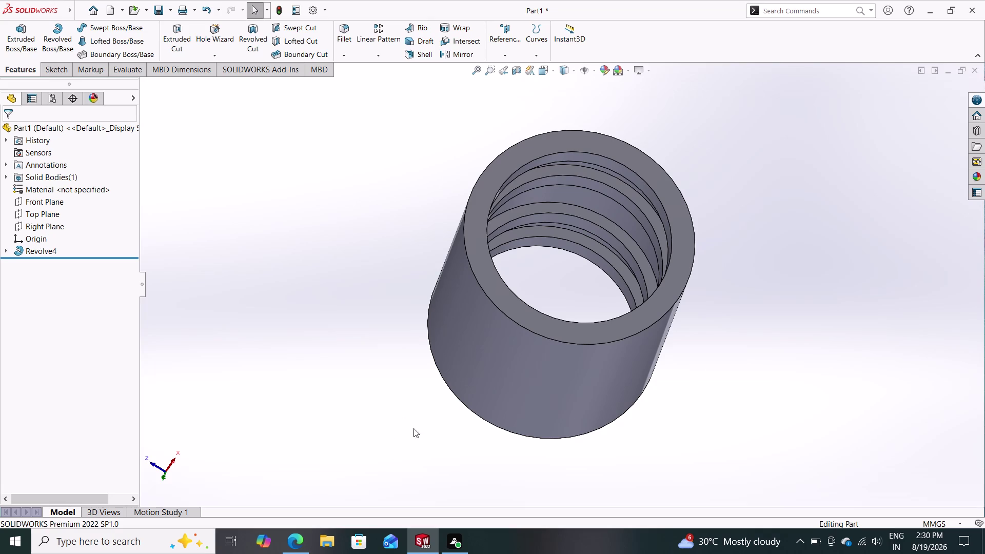
Start a sketch on the Right Plane, viewed face-on.
middle_drag(421, 441, 417, 398)
middle_drag(415, 373, 416, 314)
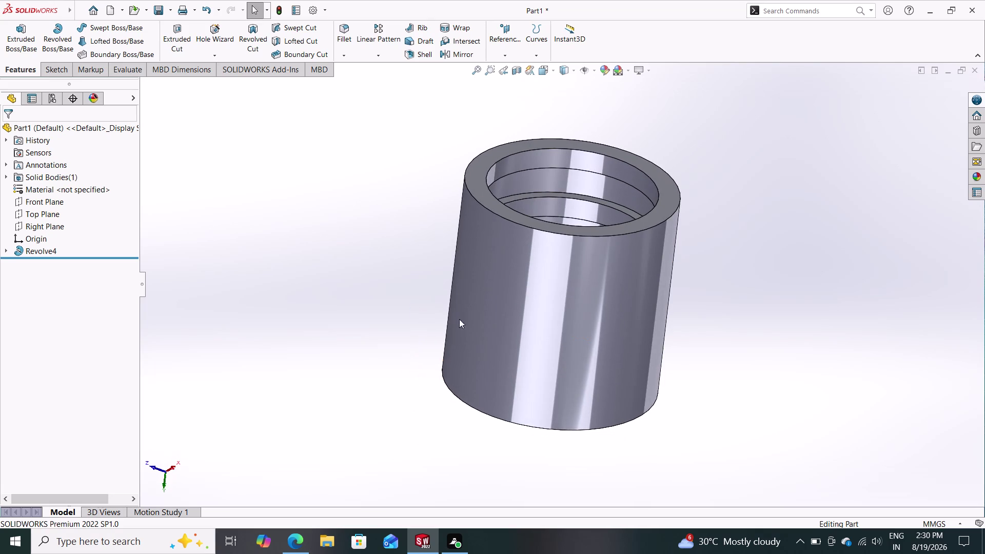
click(518, 344)
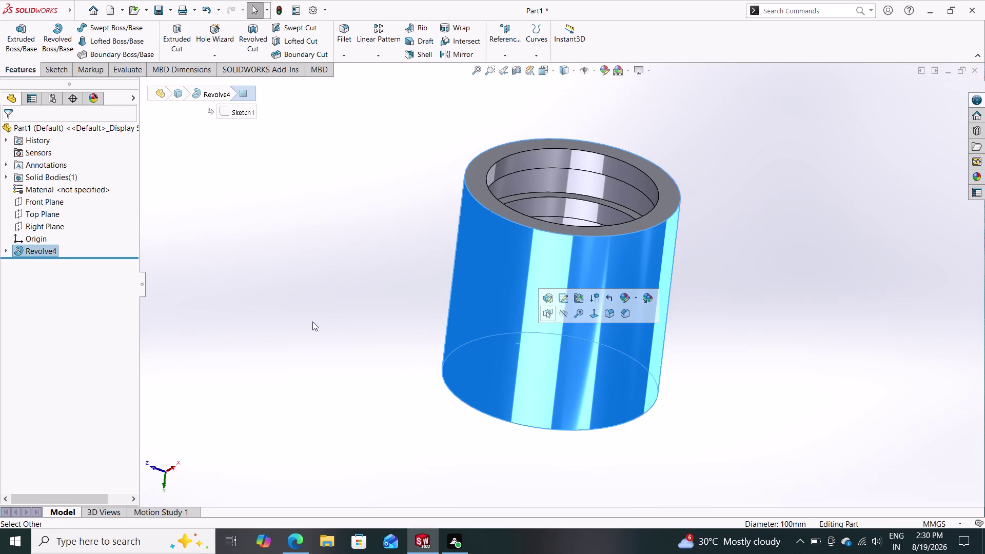
key(Escape)
key(Escape)
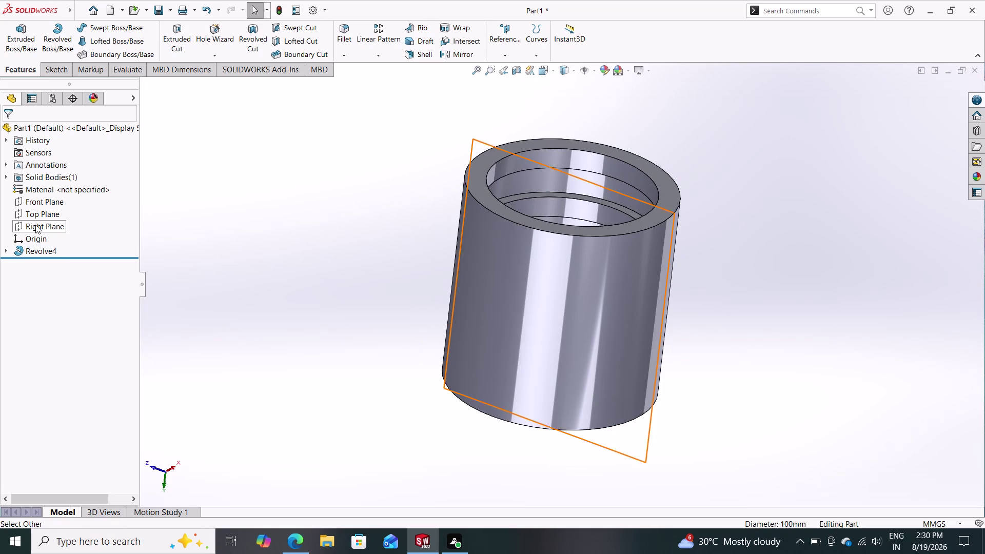
click(35, 225)
click(50, 209)
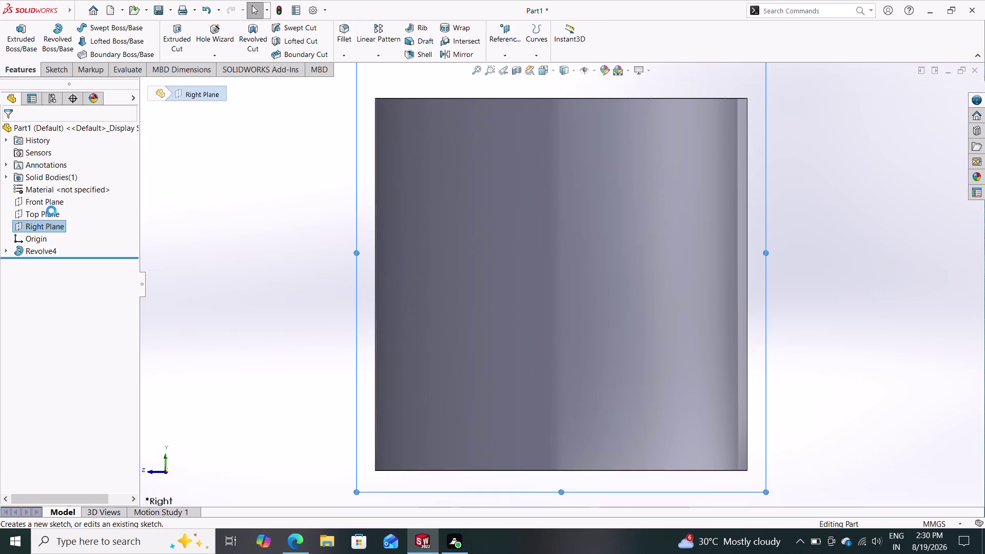
key(Escape)
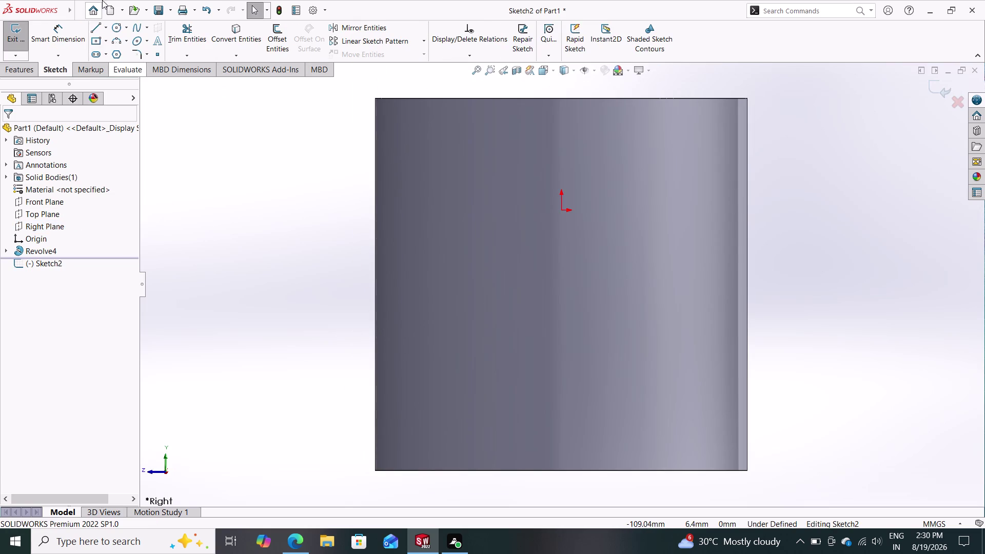
Convert the sleeve's left outer edge into a 100 mm sketch line.
click(232, 38)
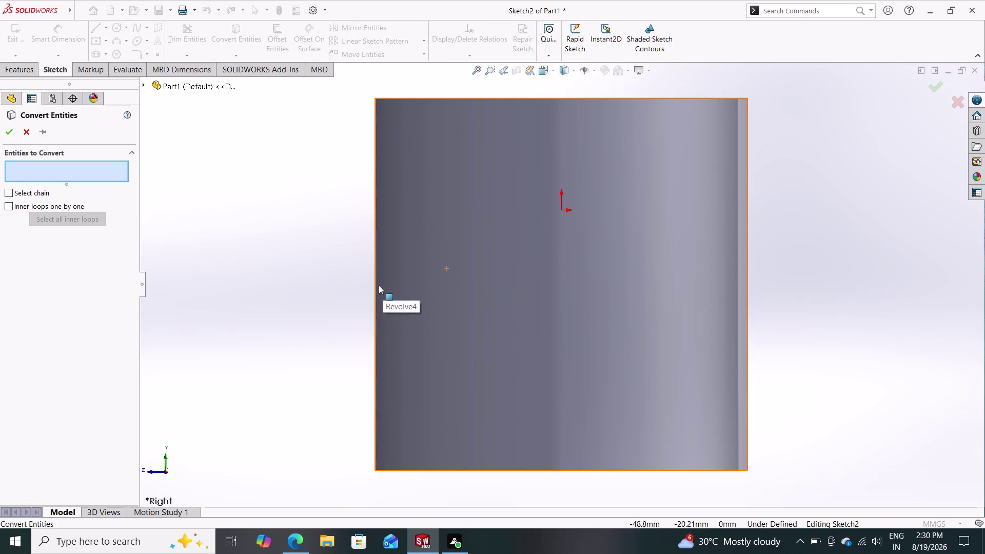
click(374, 285)
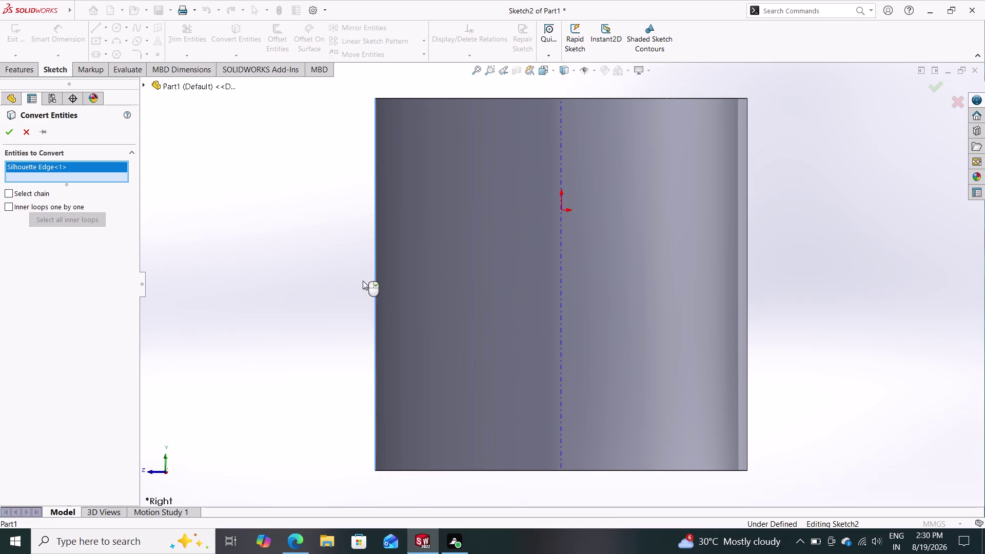
click(4, 134)
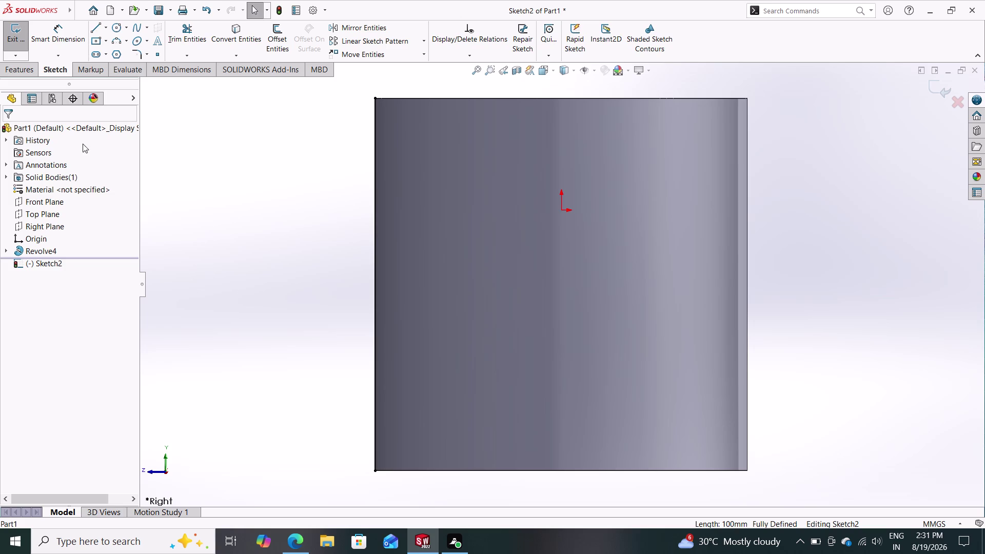
click(93, 28)
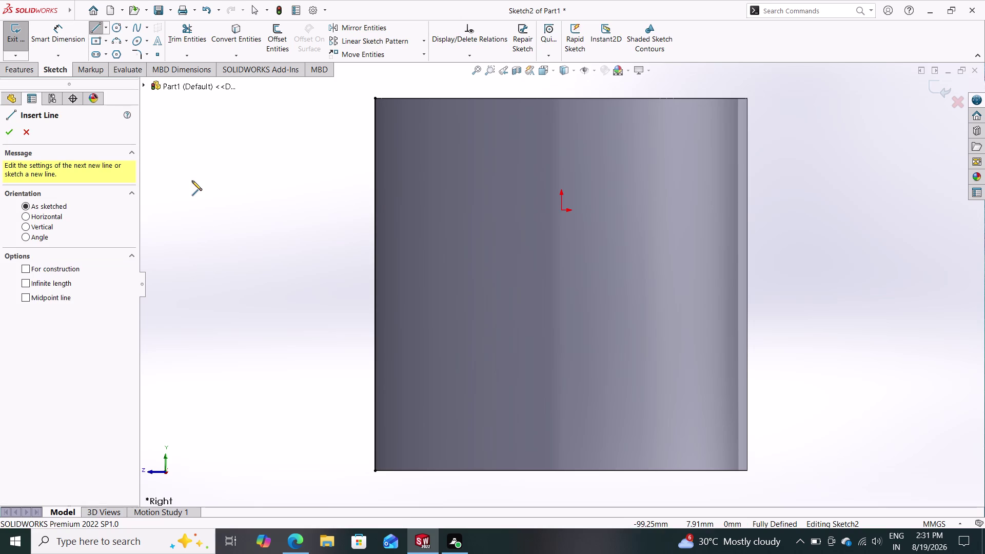
Draw three connected lines forming an open rectangle off the sleeve's bottom-left edge.
click(375, 471)
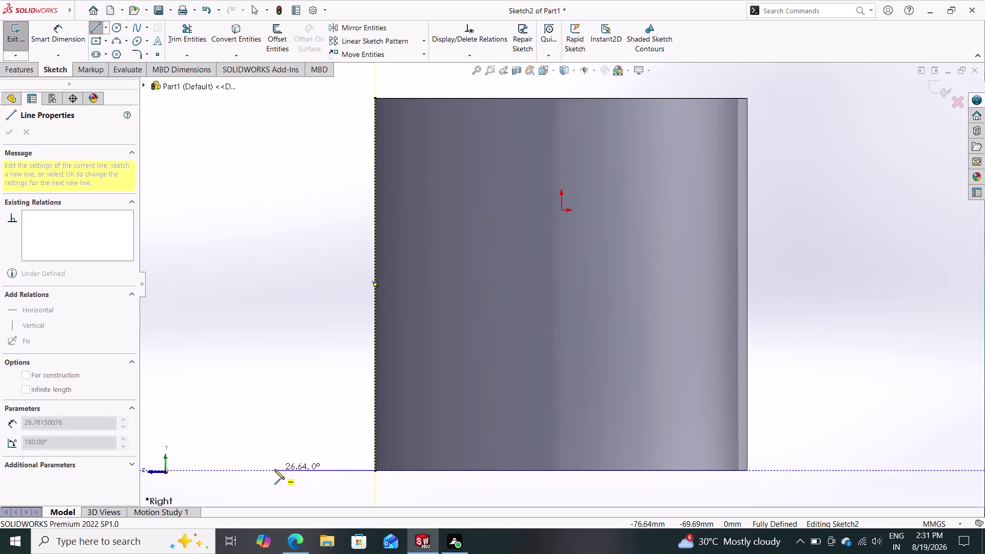
click(268, 470)
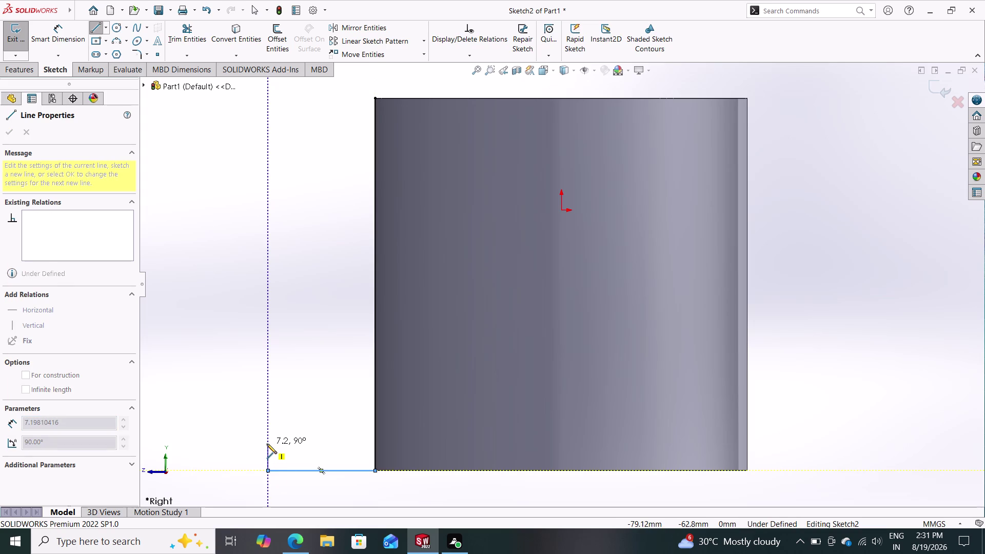
click(267, 444)
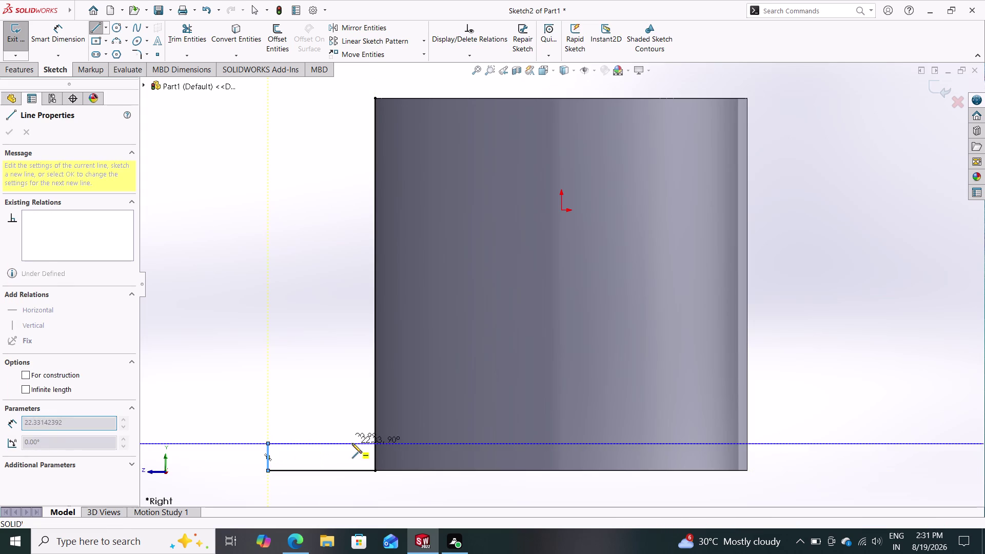
click(374, 443)
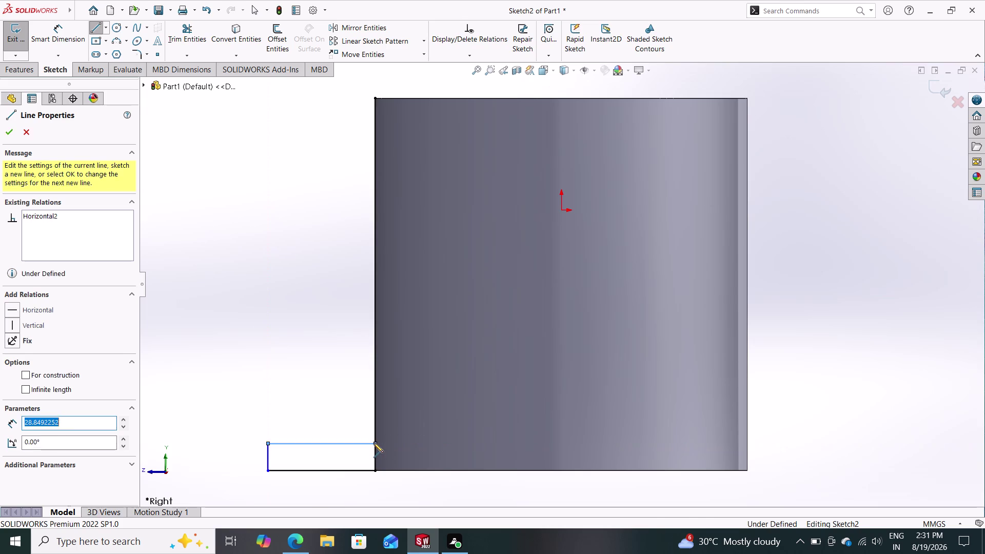
key(Escape)
key(Escape)
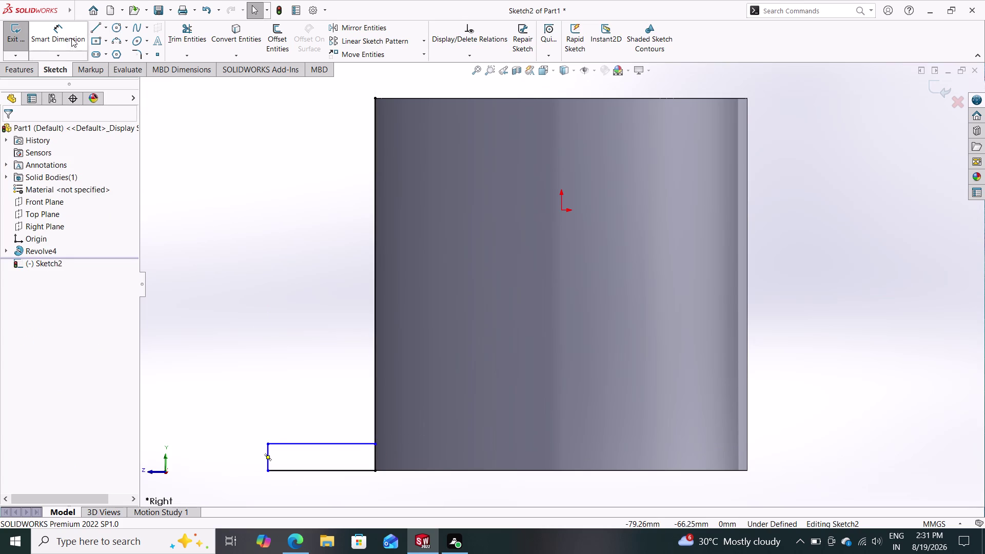
Dimension the rectangle's short vertical side to 10 mm.
drag(64, 33, 86, 51)
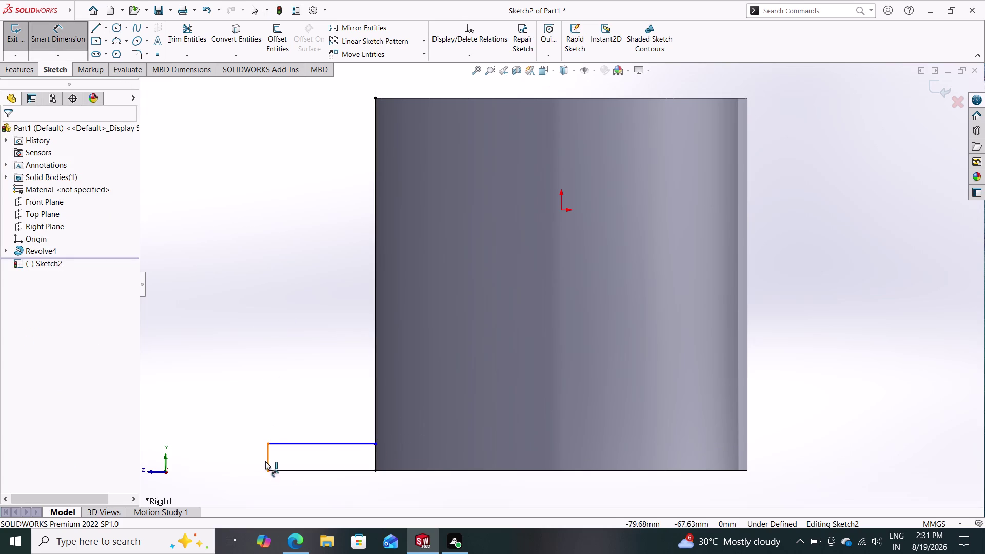
click(266, 459)
click(226, 446)
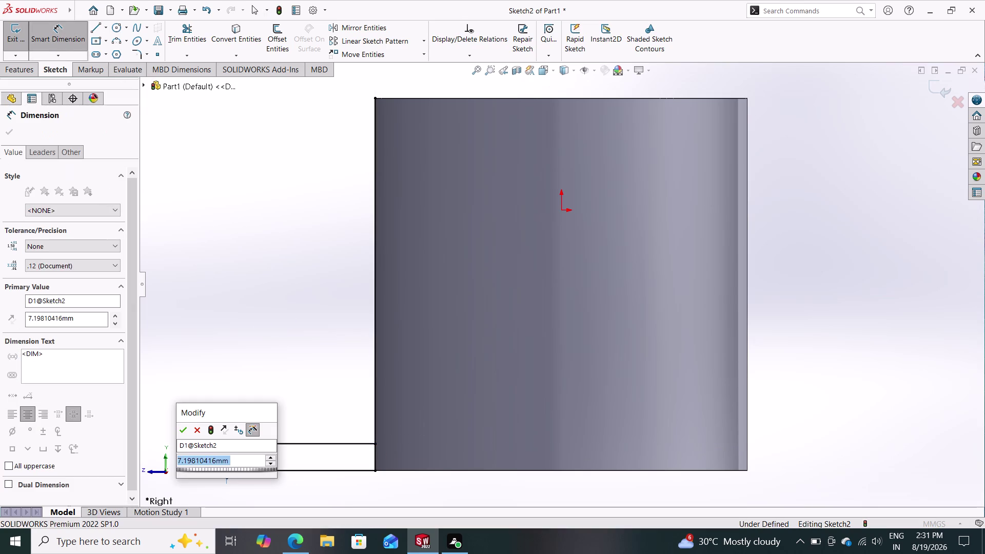
text(10)
key(Return)
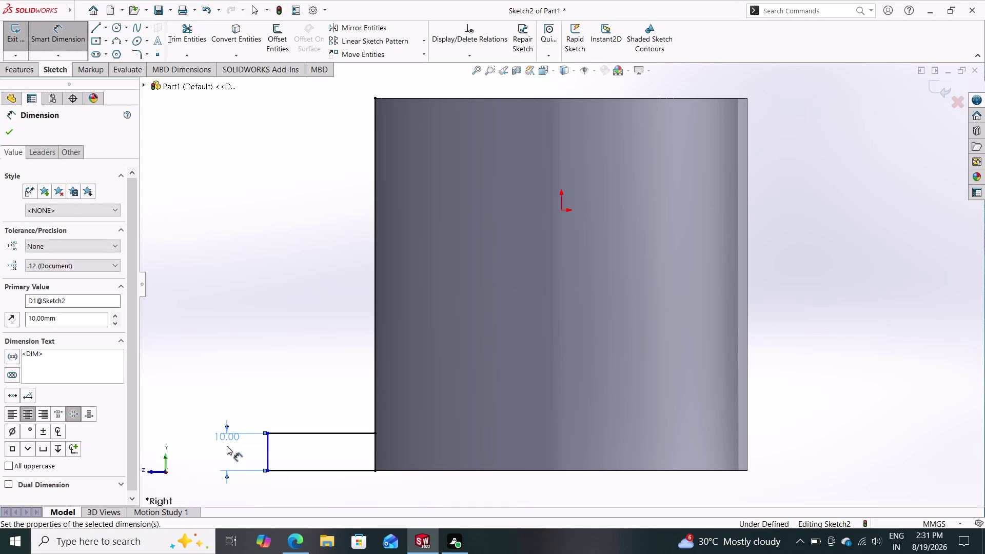
key(Escape)
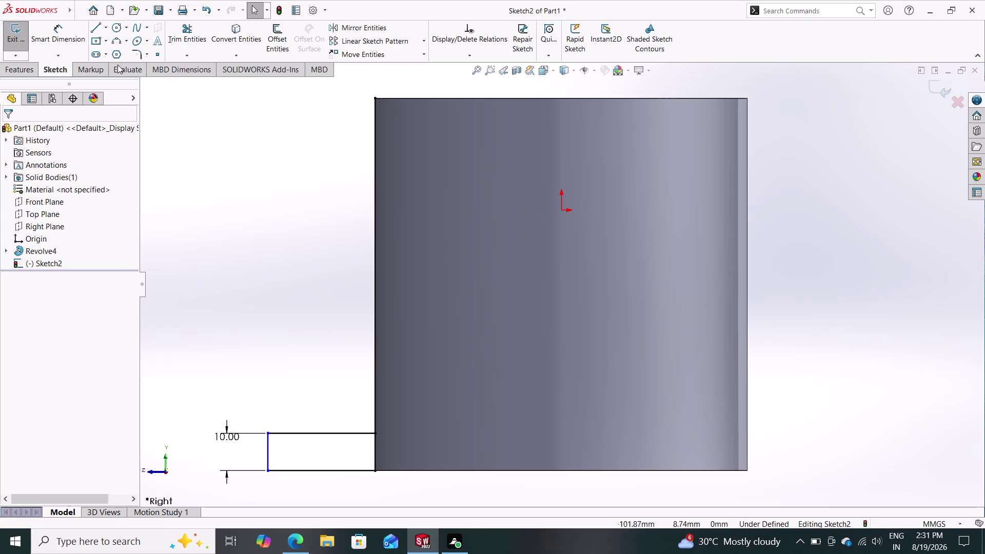
click(61, 58)
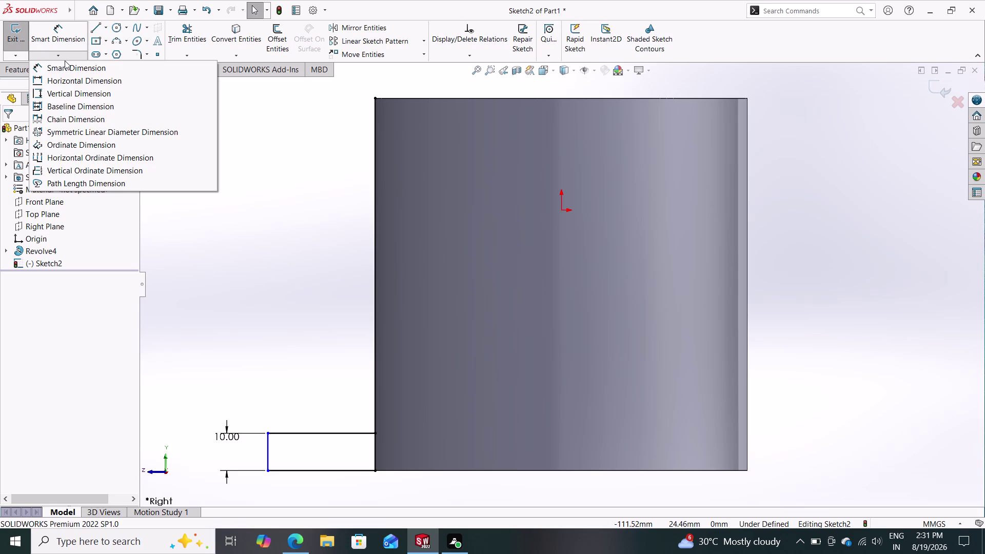
Draw a horizontal line extending right from the sleeve's bottom-right corner.
click(97, 25)
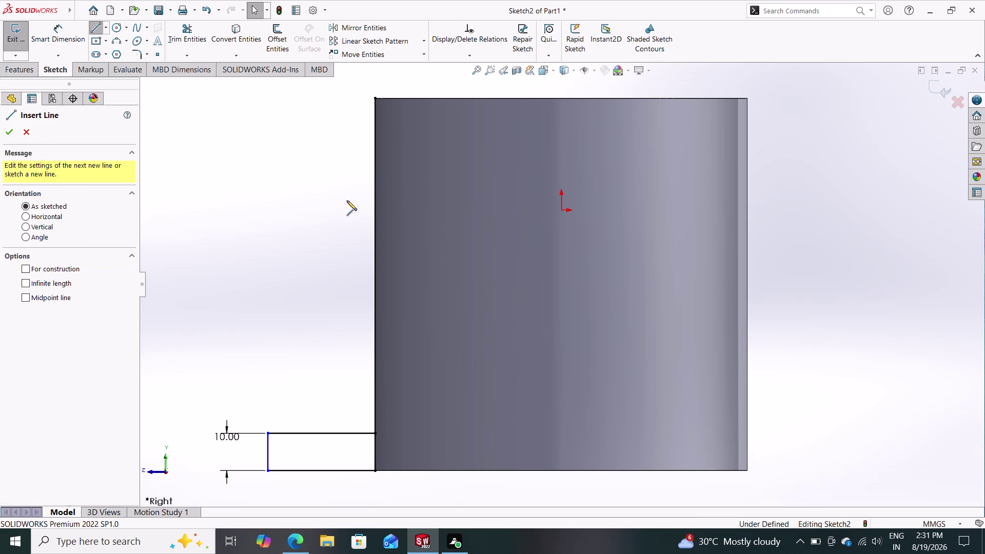
click(749, 470)
click(837, 470)
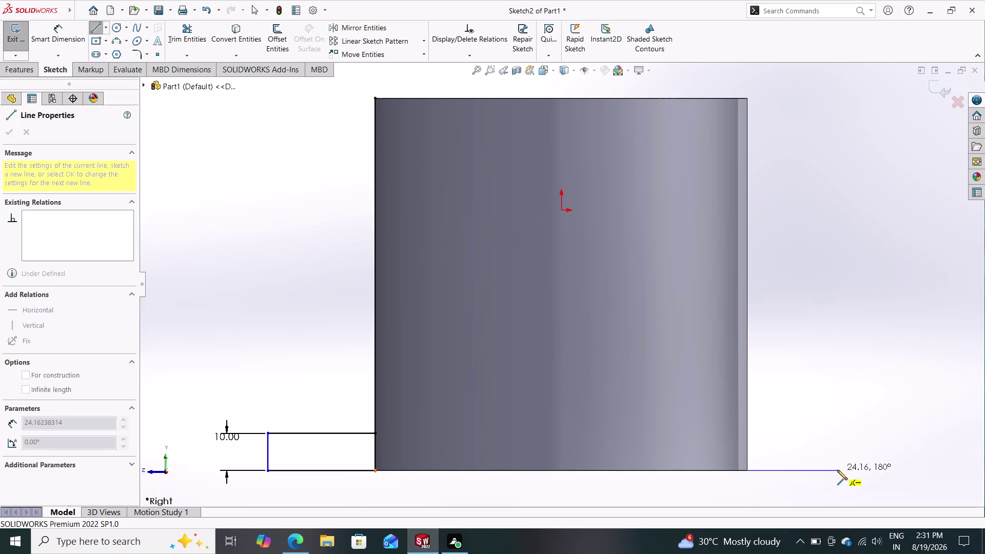
key(Escape)
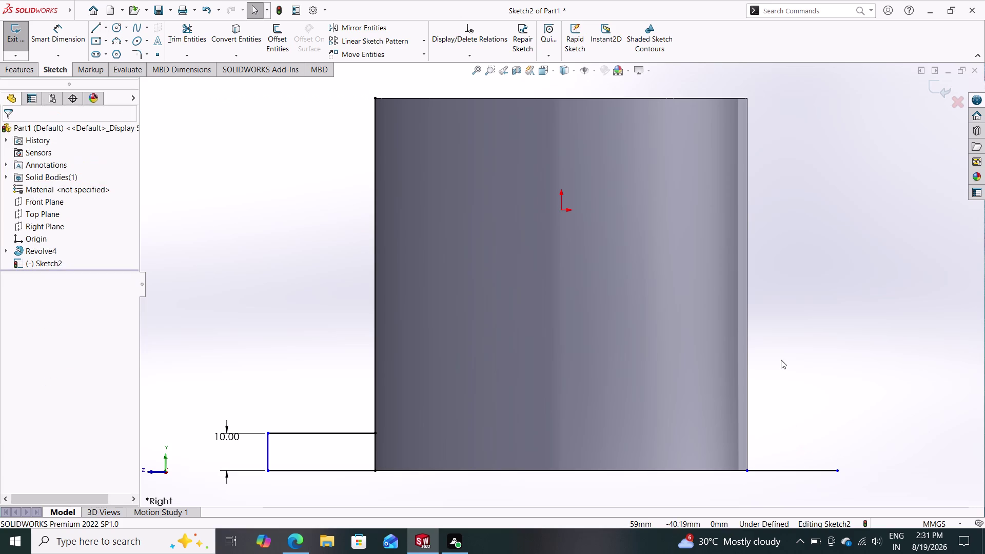
scroll(down, 3)
scroll(up, 3)
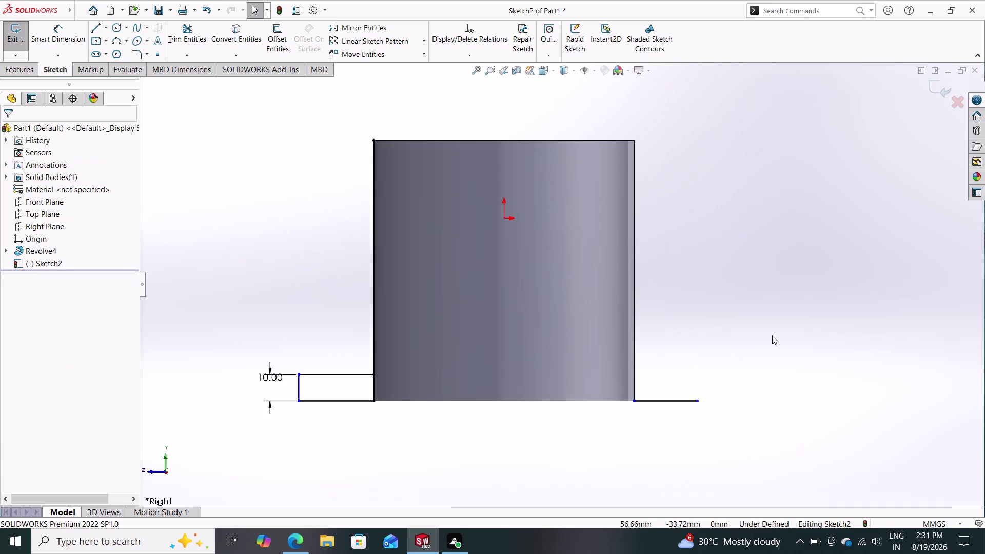
Dimension the overall width from the profile's left point to the line's end as 200 mm.
click(58, 31)
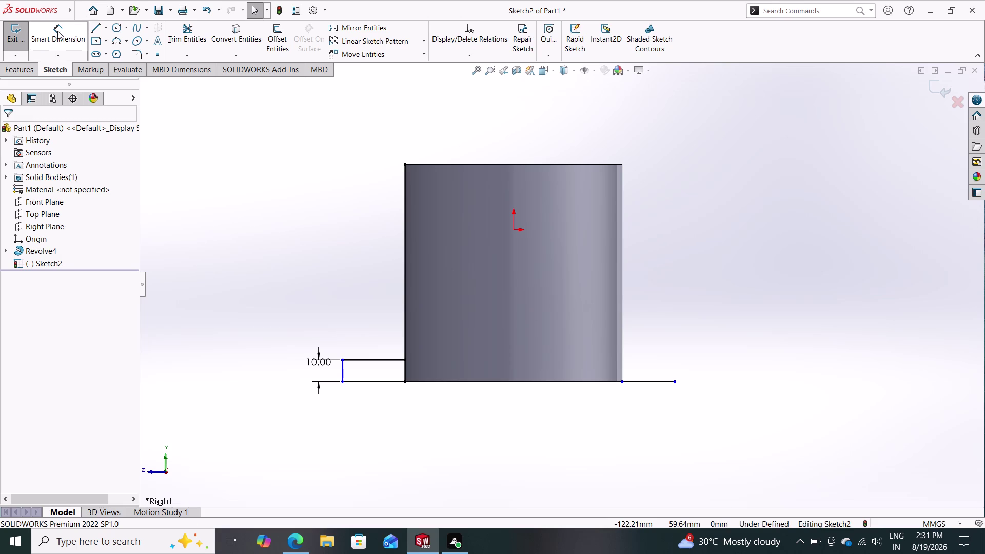
click(342, 380)
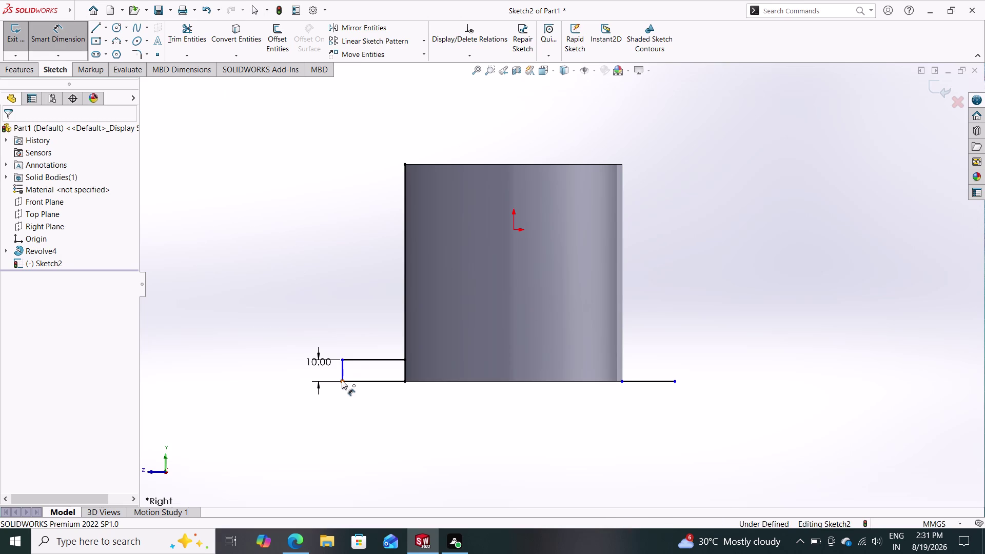
drag(675, 380, 665, 384)
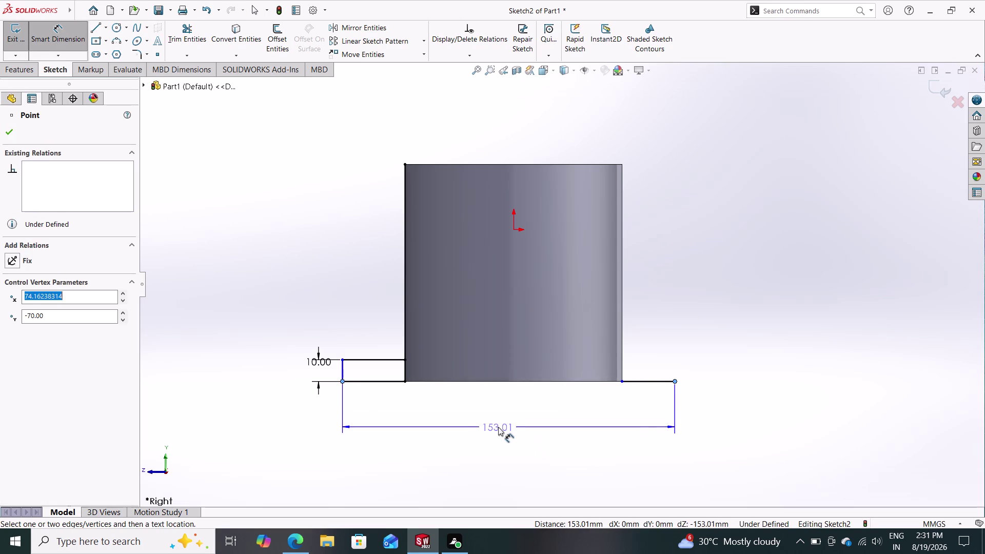
click(486, 428)
text(200)
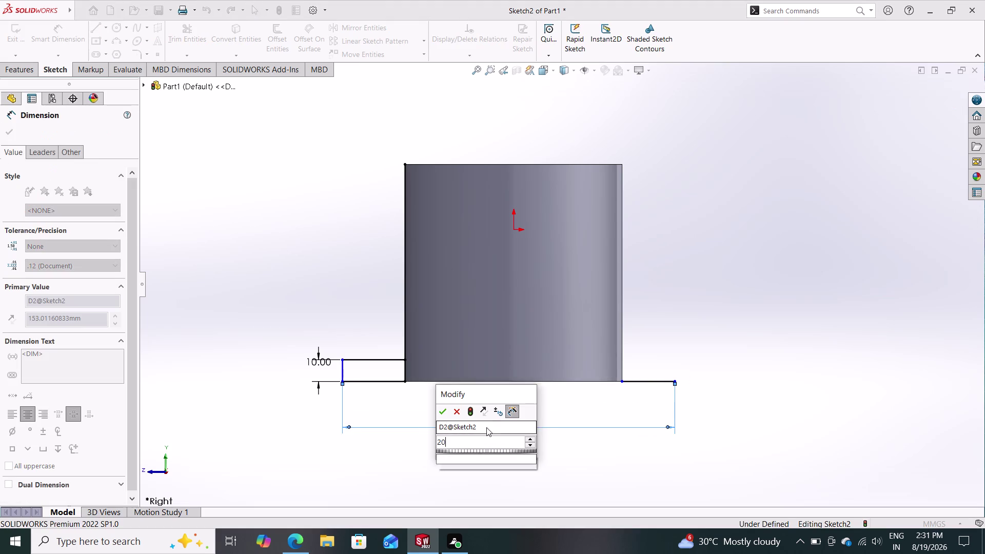
key(Return)
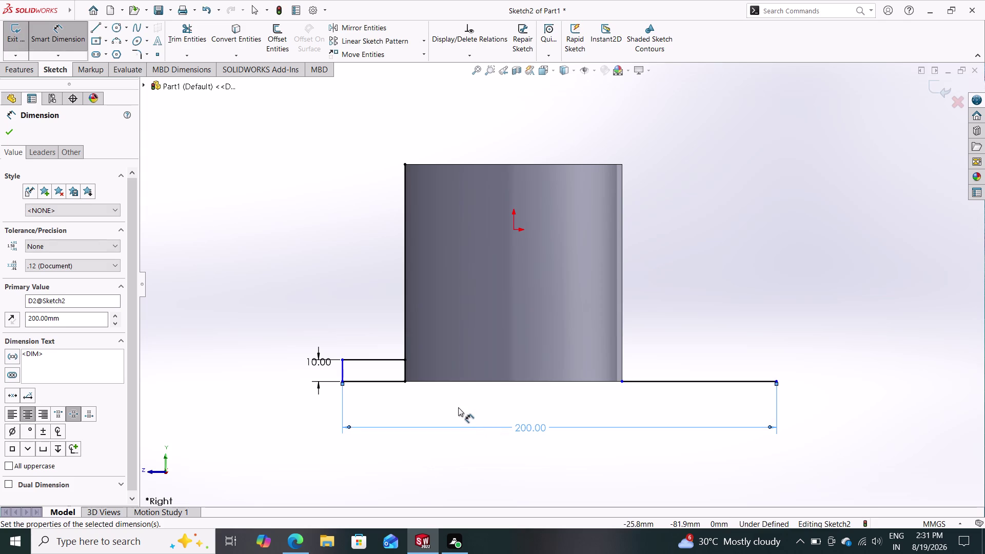
click(343, 381)
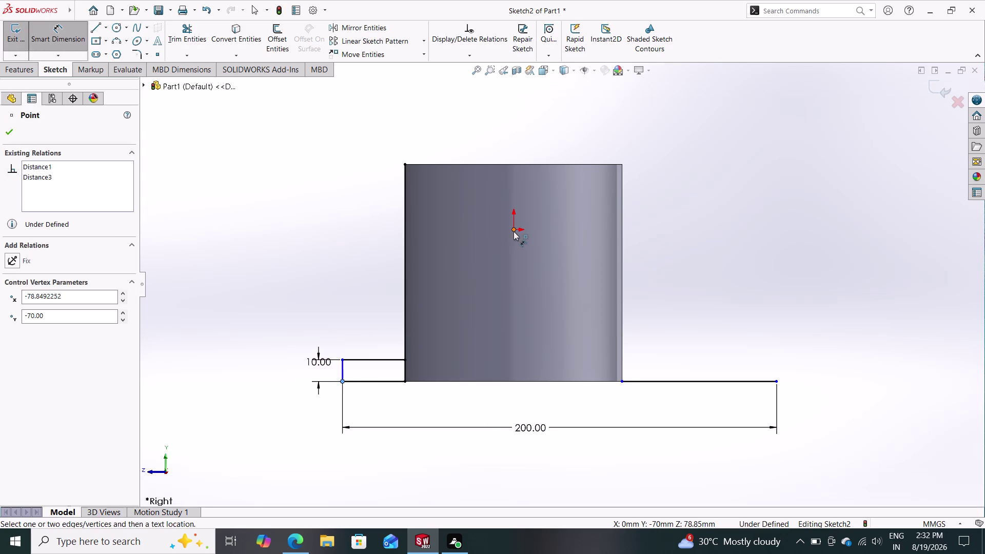
Dimension the bottom flange's outer end 100 mm from the sleeve axis.
click(515, 231)
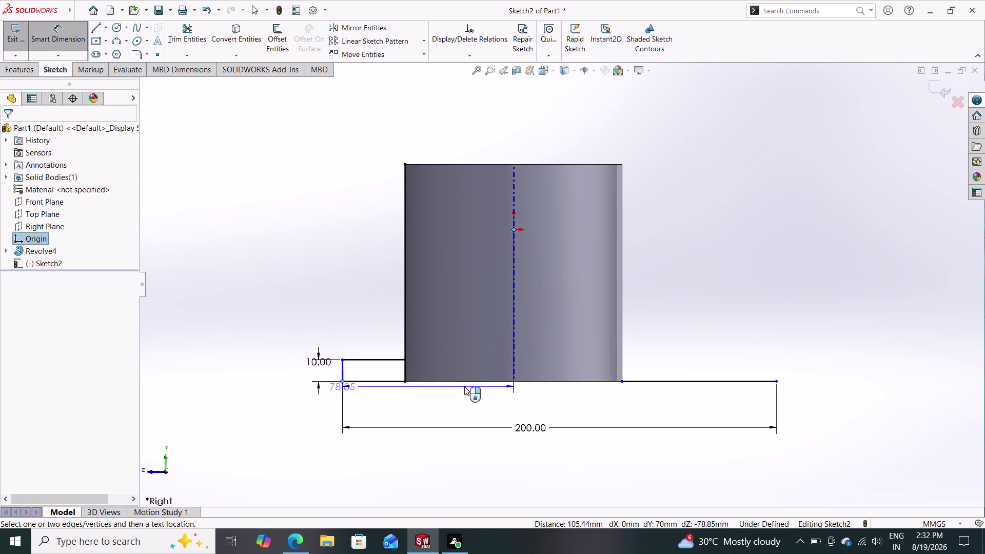
click(403, 411)
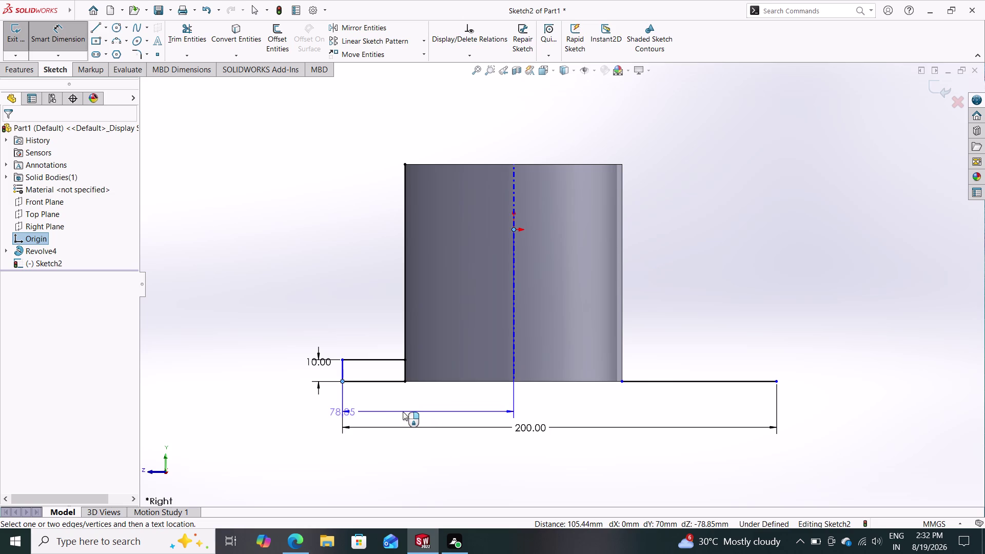
text(100)
key(Return)
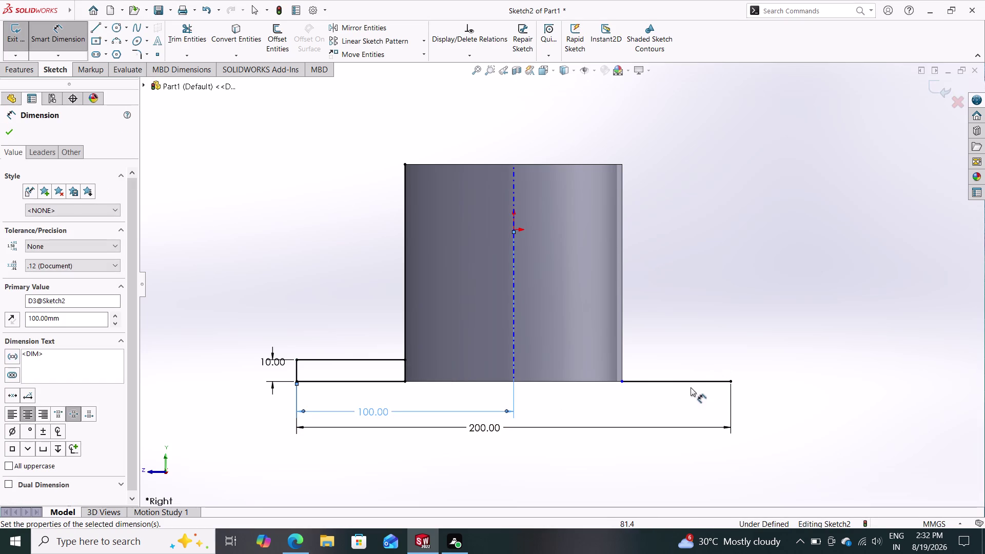
Delete the extra line right of the sleeve along with its dimension.
click(691, 384)
key(Delete)
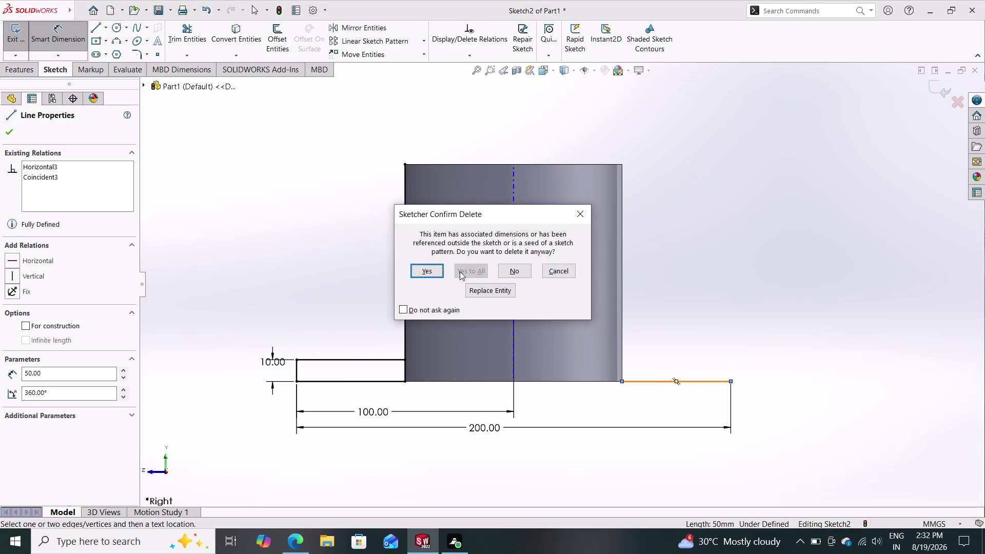
click(428, 270)
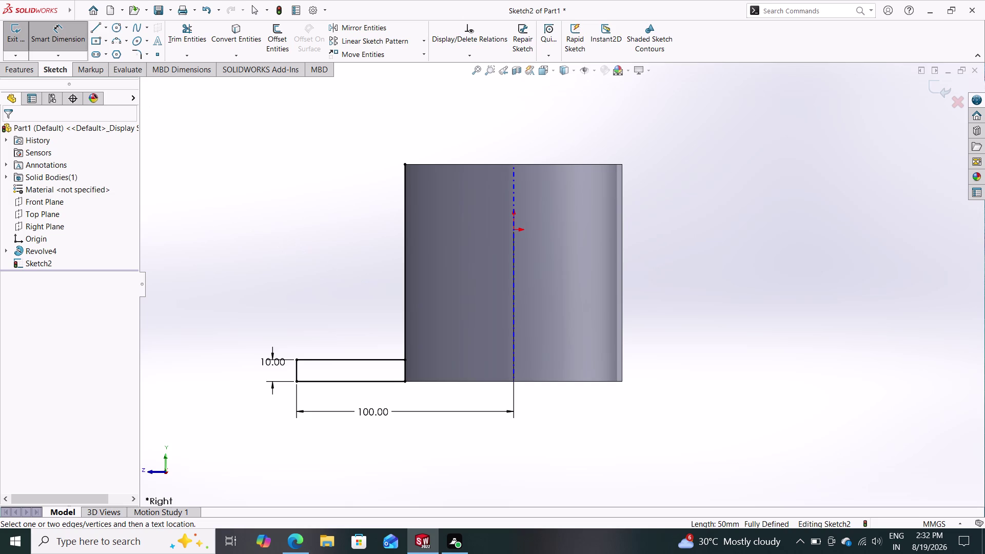
click(93, 28)
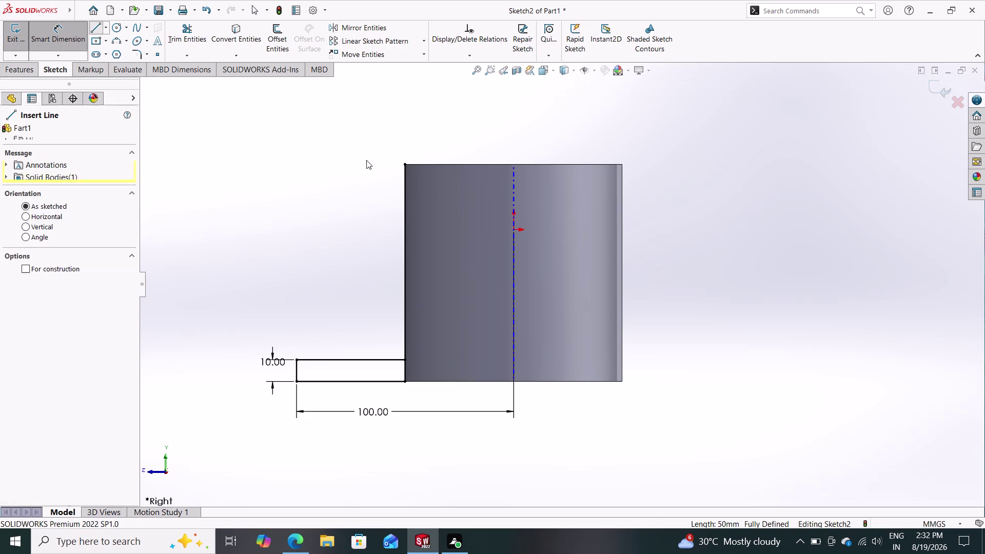
Sketch the top flange's three-line outline off the sleeve's upper edge.
drag(406, 164, 398, 163)
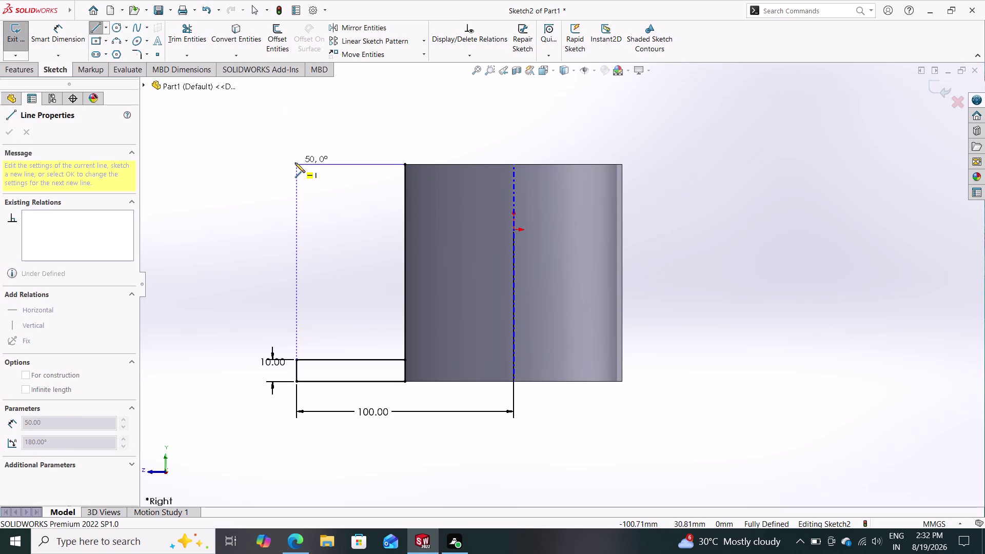
click(295, 162)
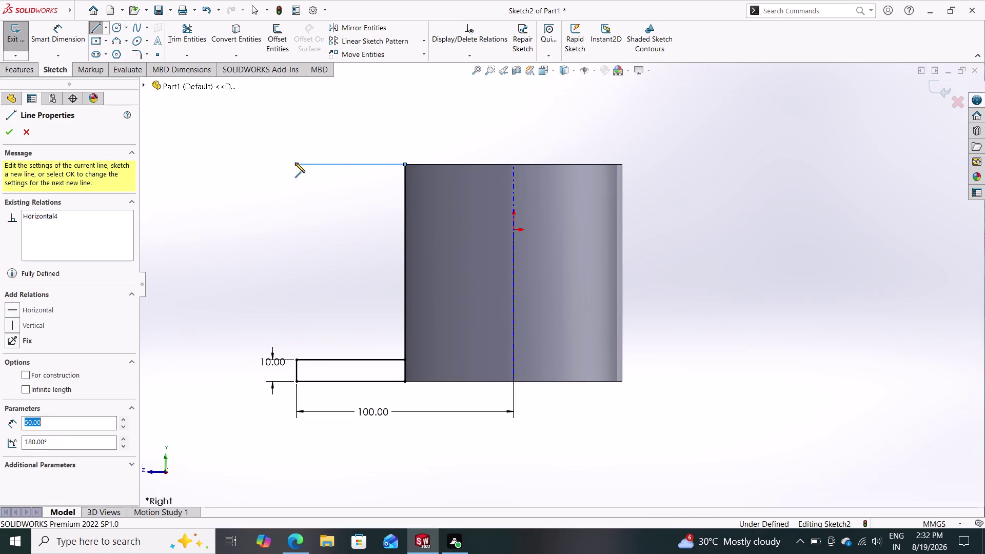
click(295, 187)
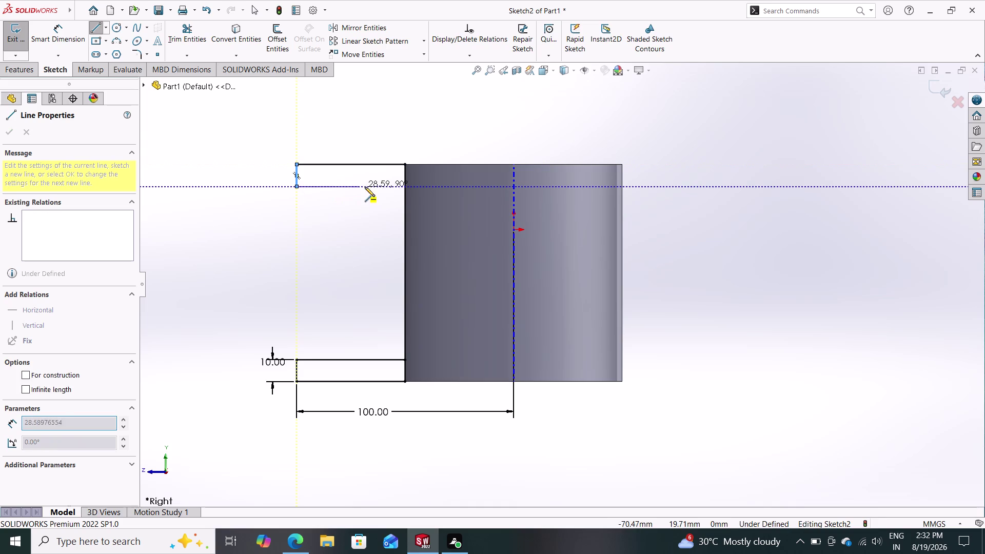
click(406, 187)
key(Escape)
key(Escape)
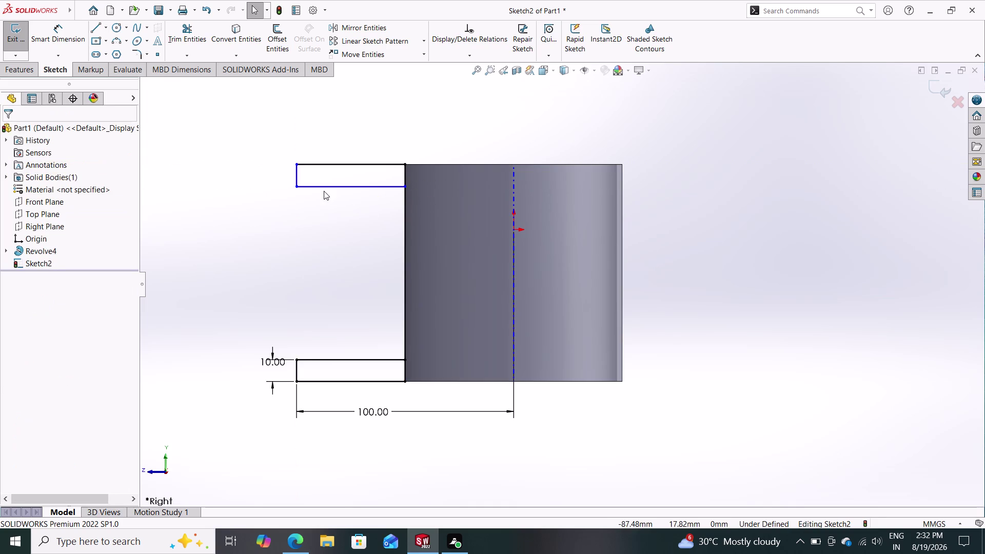
Dimension the top flange's outer side to 10 mm thick.
click(66, 27)
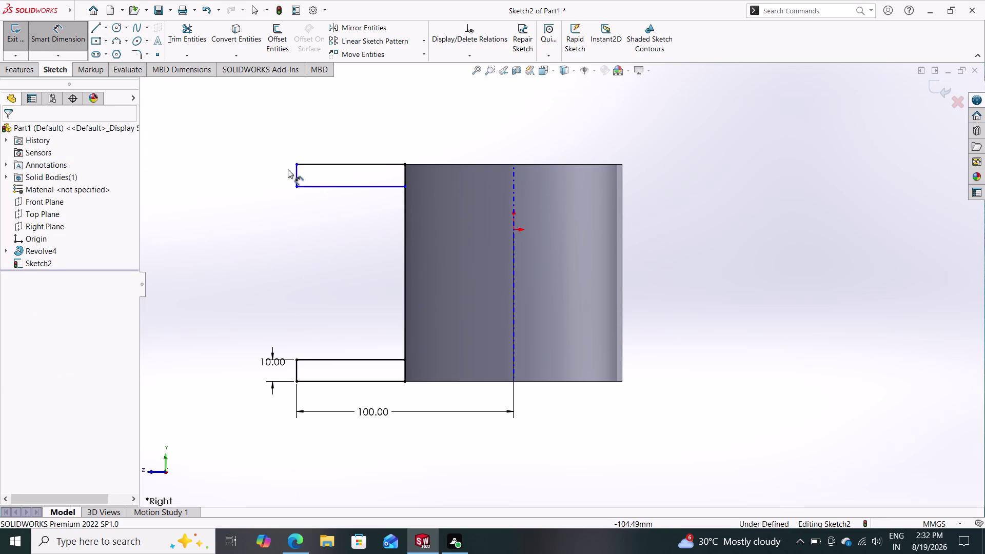
click(296, 172)
click(253, 168)
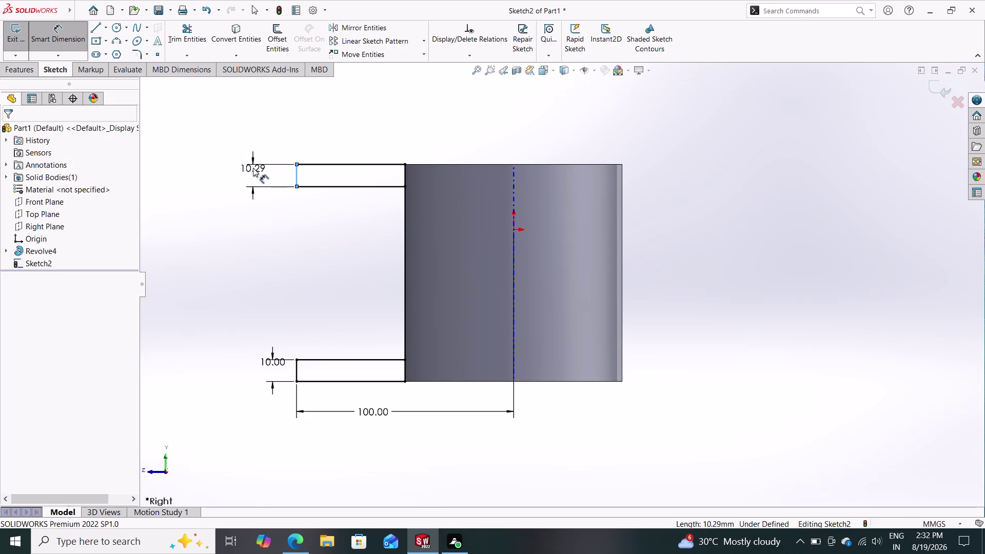
text(10)
key(Return)
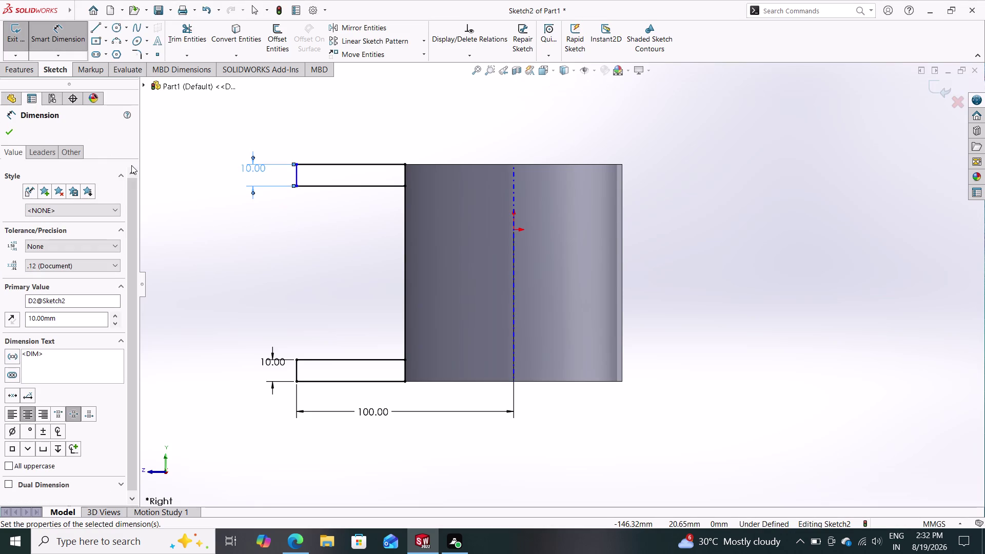
key(Escape)
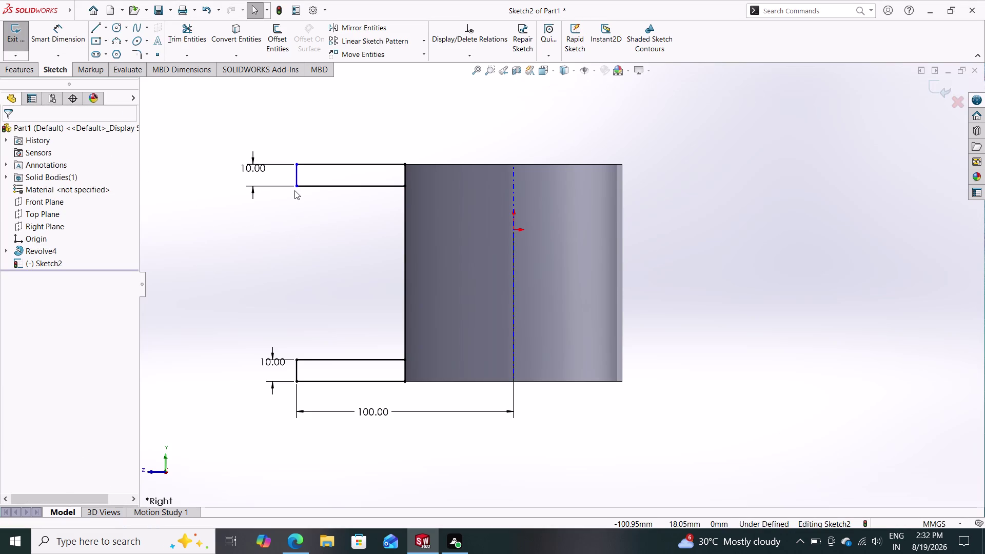
Add a Vertical relation between the upper and lower flange outer corners.
click(297, 165)
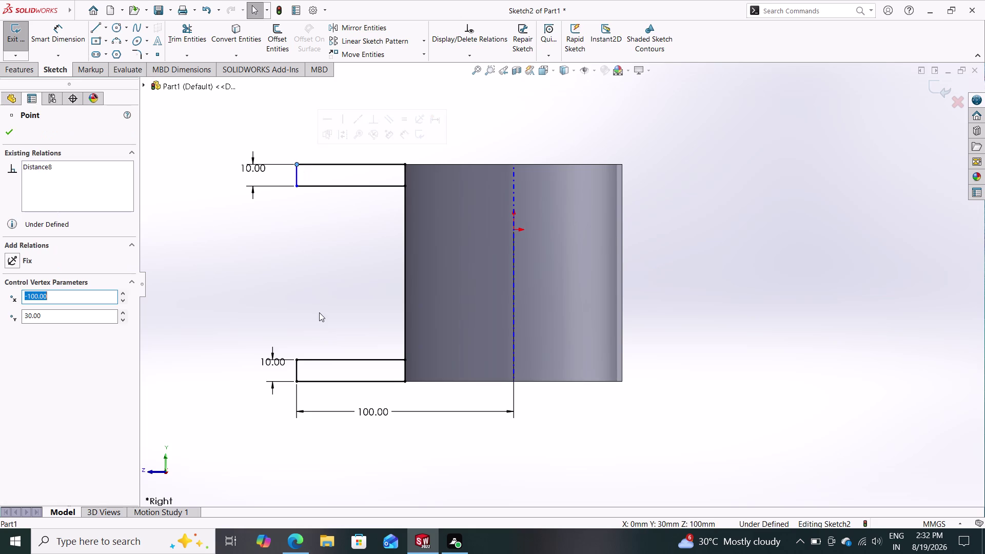
click(298, 381)
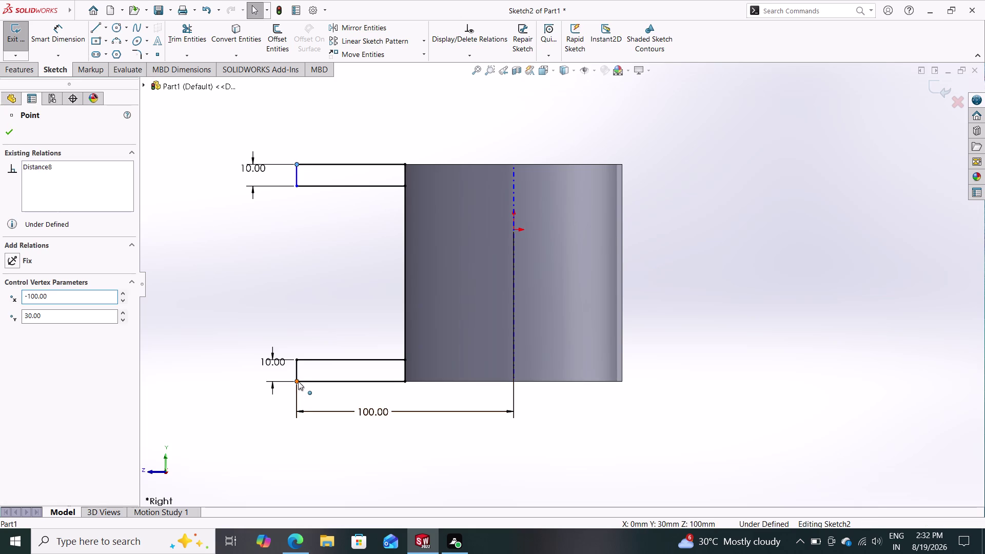
click(47, 330)
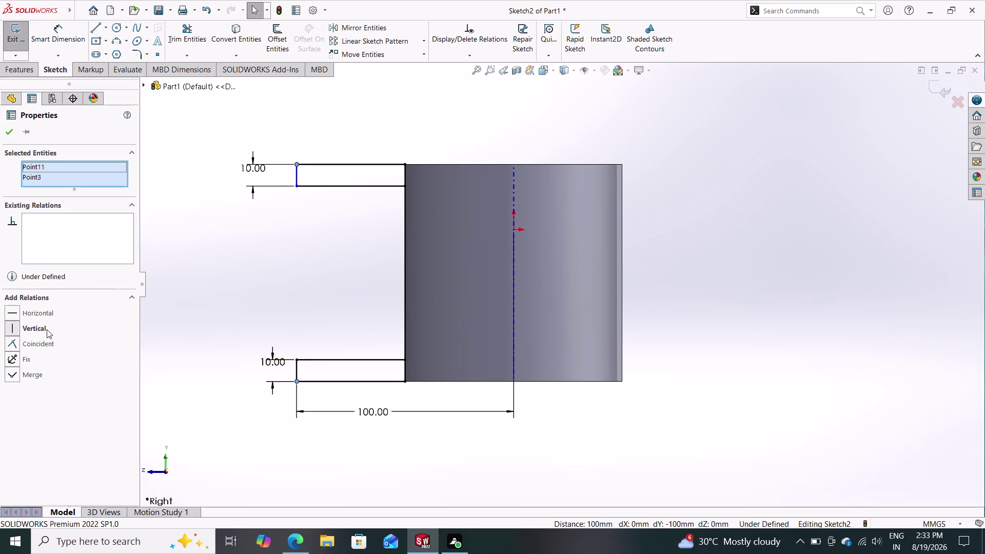
click(9, 130)
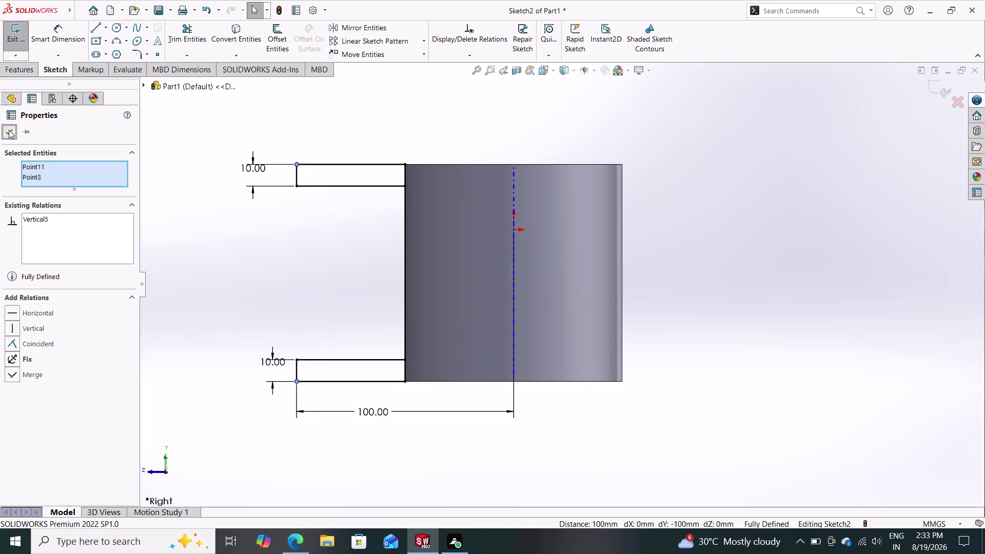
key(Escape)
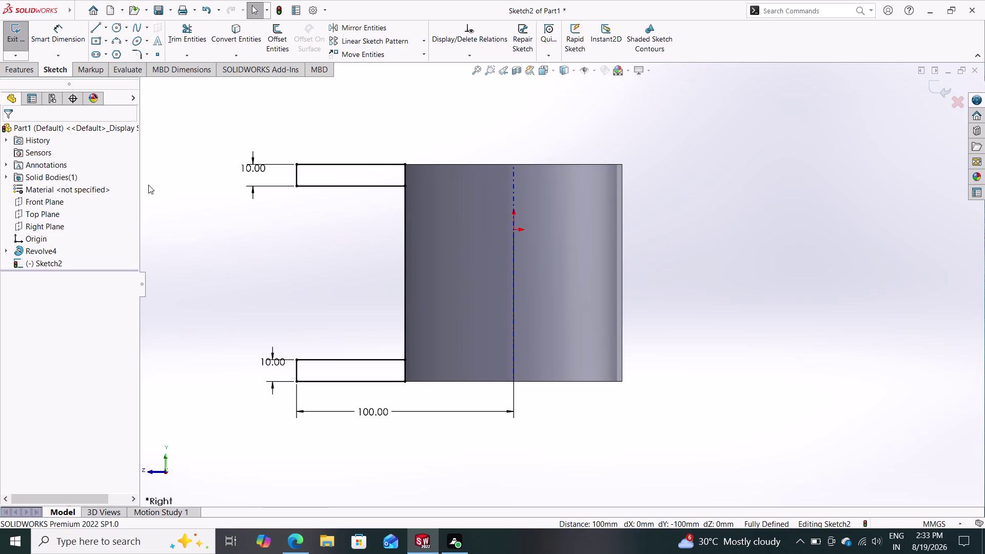
click(22, 71)
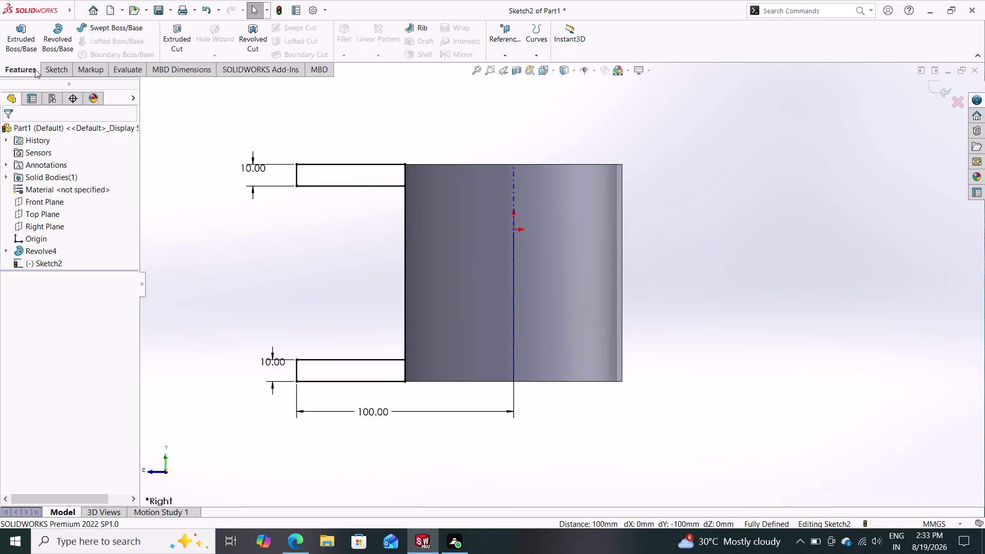
click(19, 31)
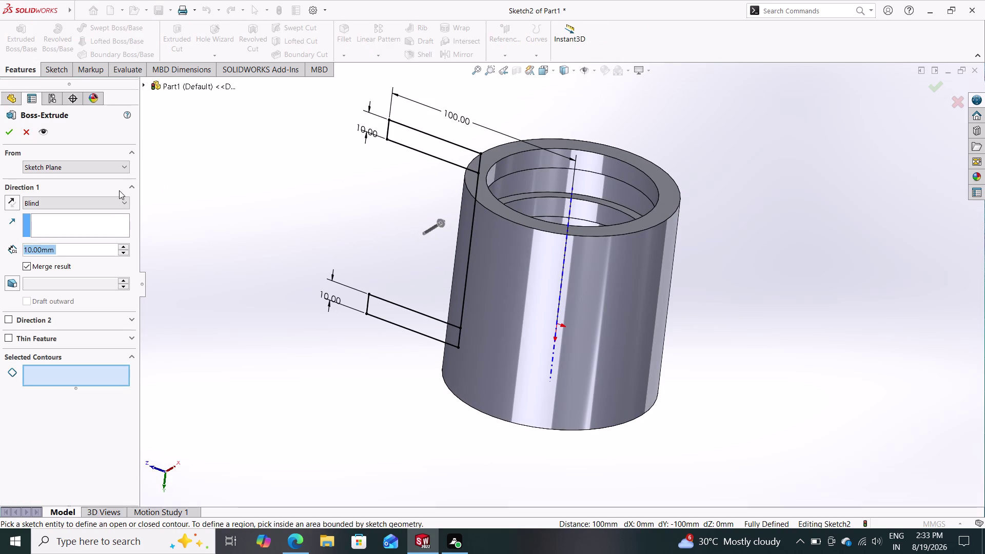
Extrude both flange regions 40 mm with the Mid Plane end condition.
click(107, 200)
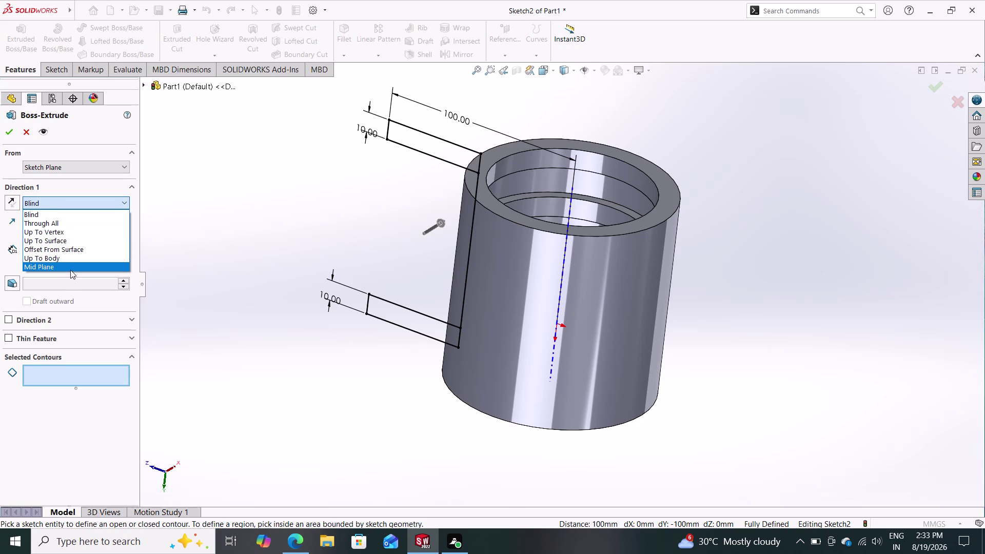
click(70, 270)
click(405, 318)
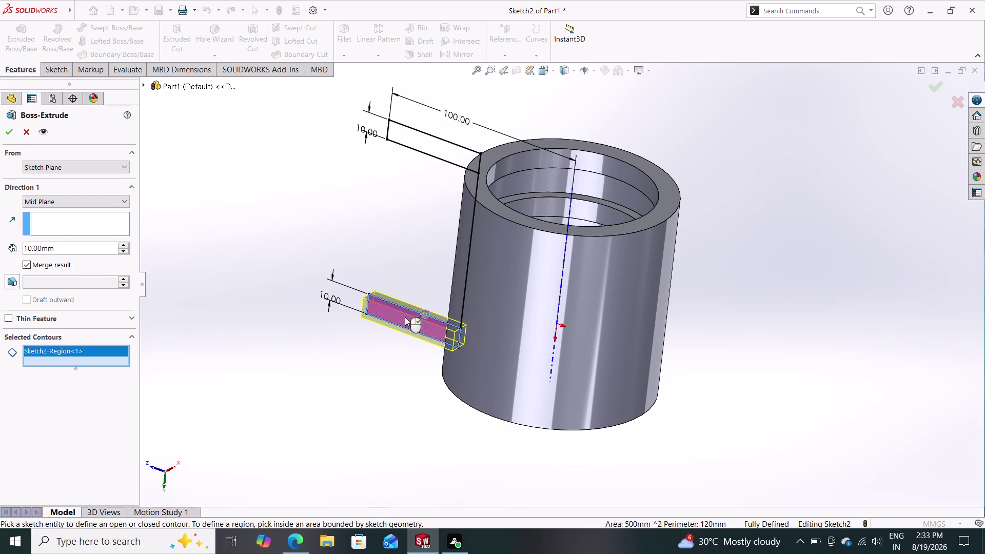
click(446, 146)
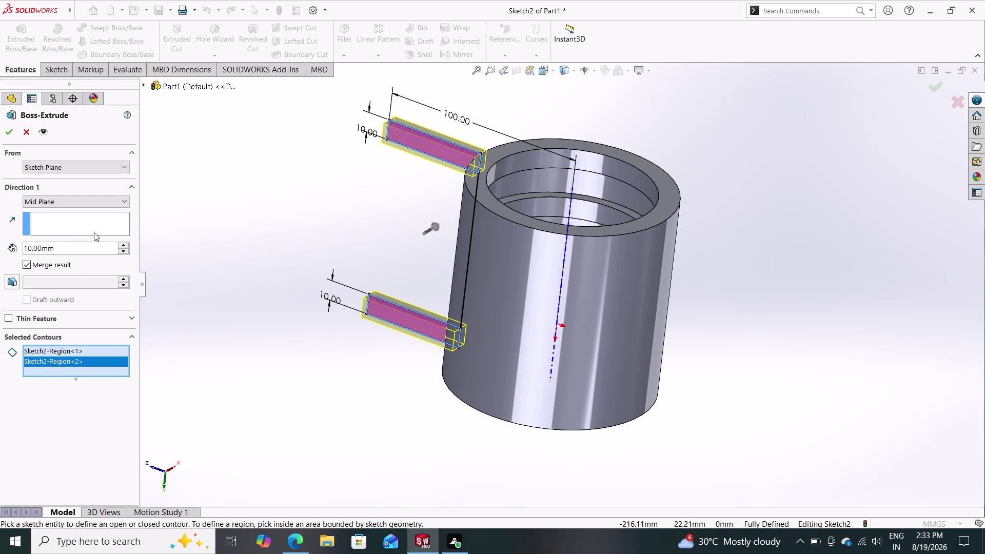
drag(60, 248, 0, 251)
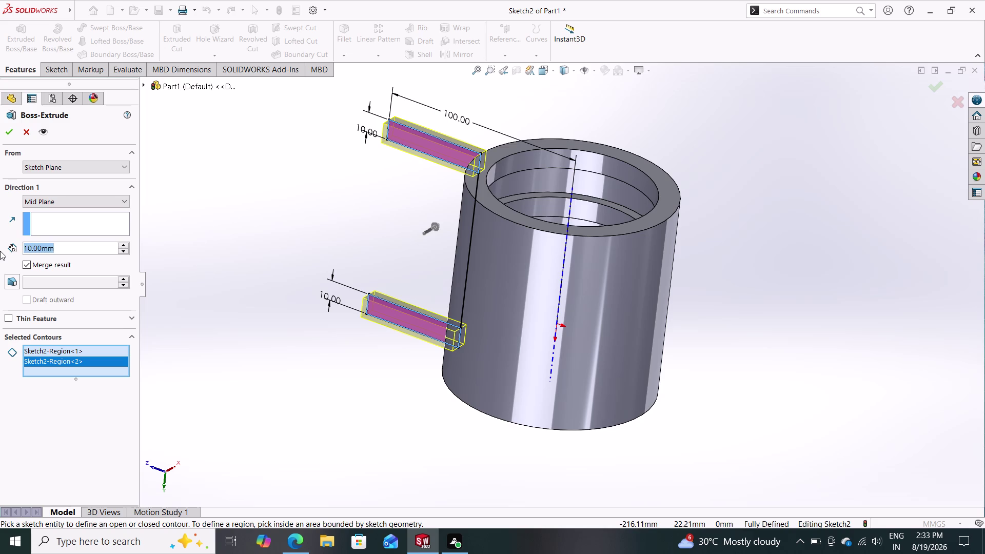
text(40)
key(Return)
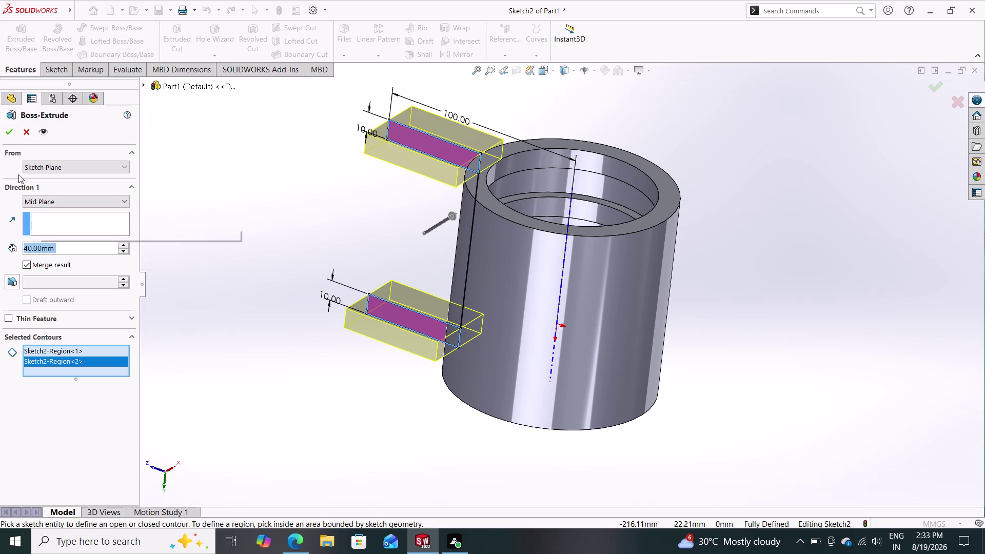
click(11, 131)
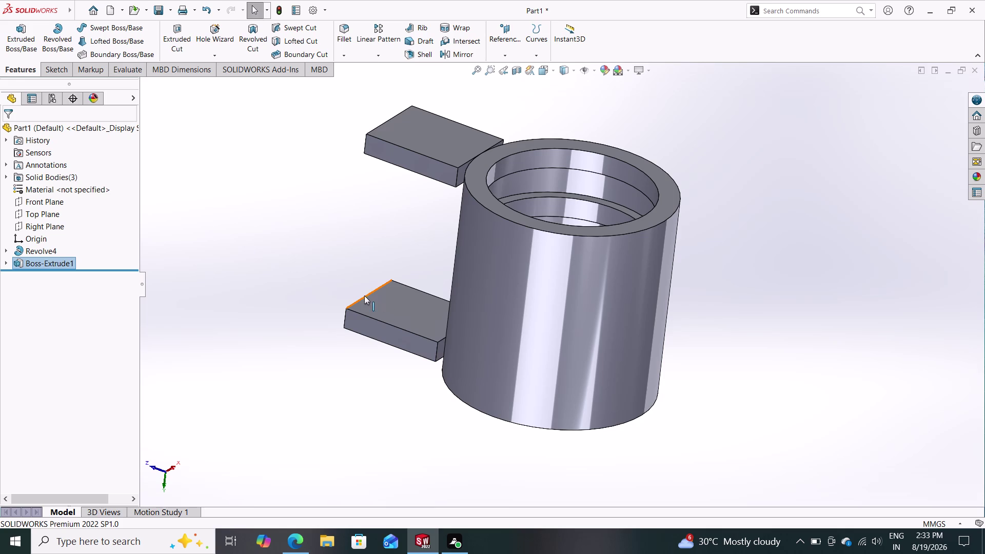
middle_drag(352, 317, 391, 254)
middle_drag(375, 262, 375, 300)
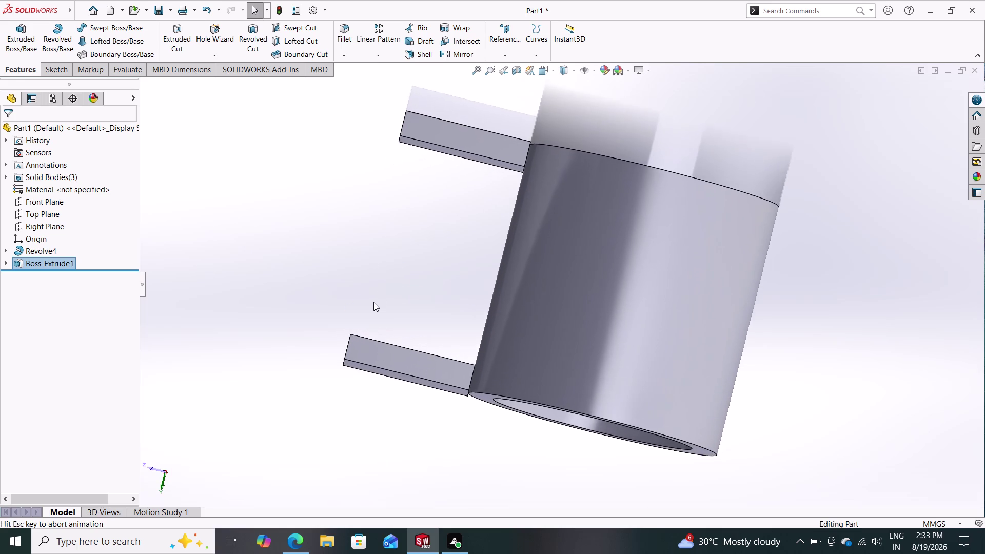
middle_drag(375, 299, 373, 304)
middle_drag(406, 259, 398, 290)
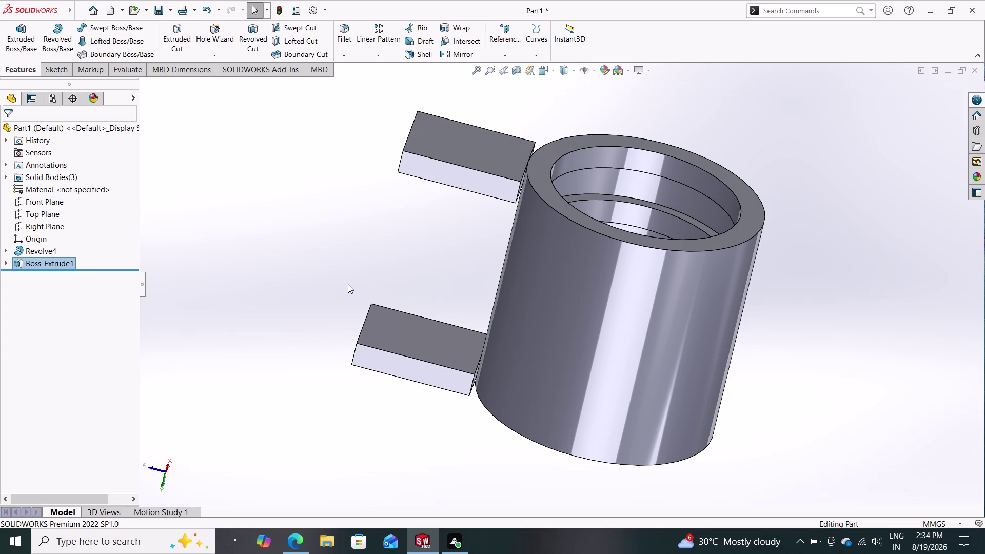
key(ctrl+z)
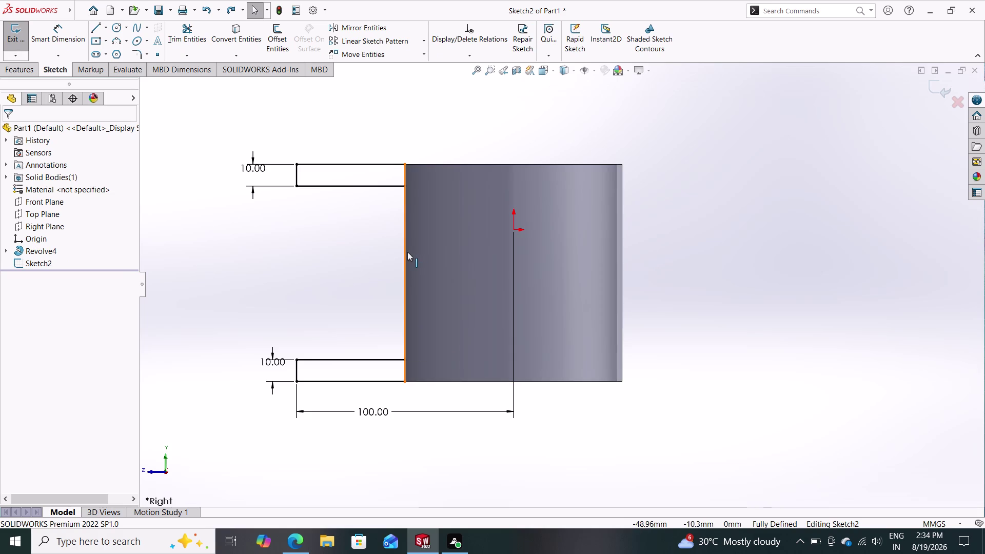
Undo all the flange lines and dimensions with repeated Ctrl+Z.
key(ctrl+z)
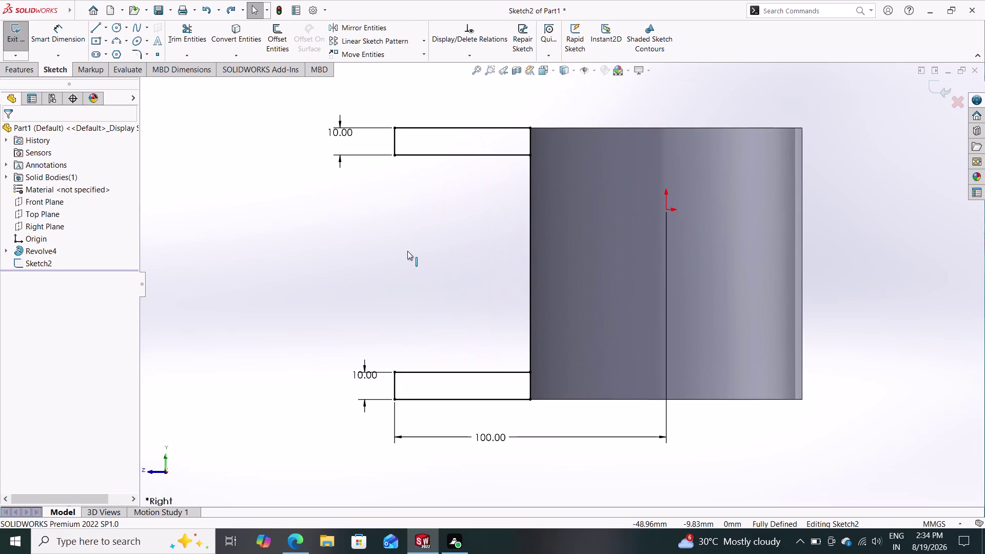
key(ctrl+z)
key(ctrl+z)
key(ctrl+z)
key(ctrl+z)
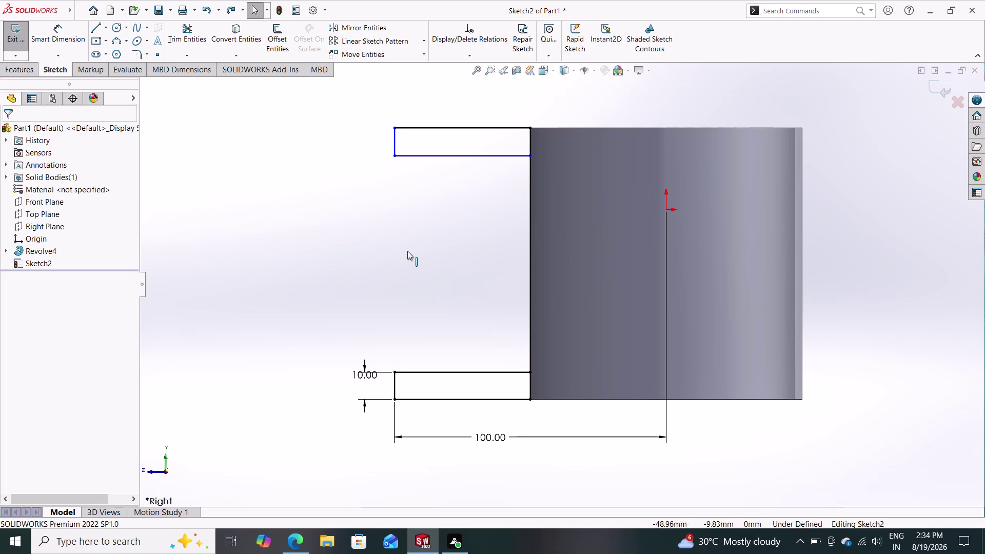
key(ctrl+z)
key(ctrl+z)
key(ctrl+z)
key(ctrl+z)
key(ctrl+z)
key(ctrl+z)
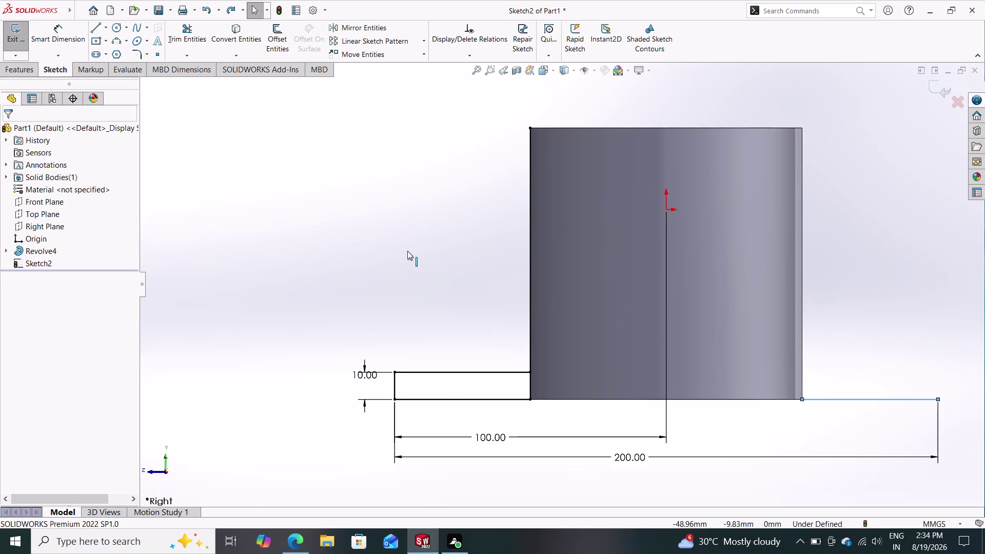
key(ctrl+z)
key(ctrl+z)
key(ctrl+z)
key(ctrl+z)
key(ctrl+z)
key(ctrl+z)
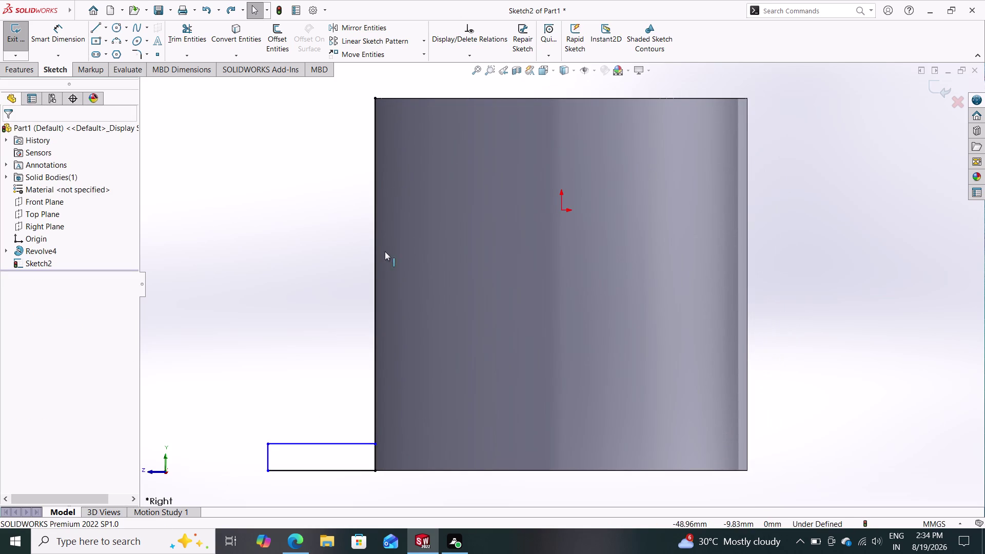
key(ctrl+z)
key(ctrl+z)
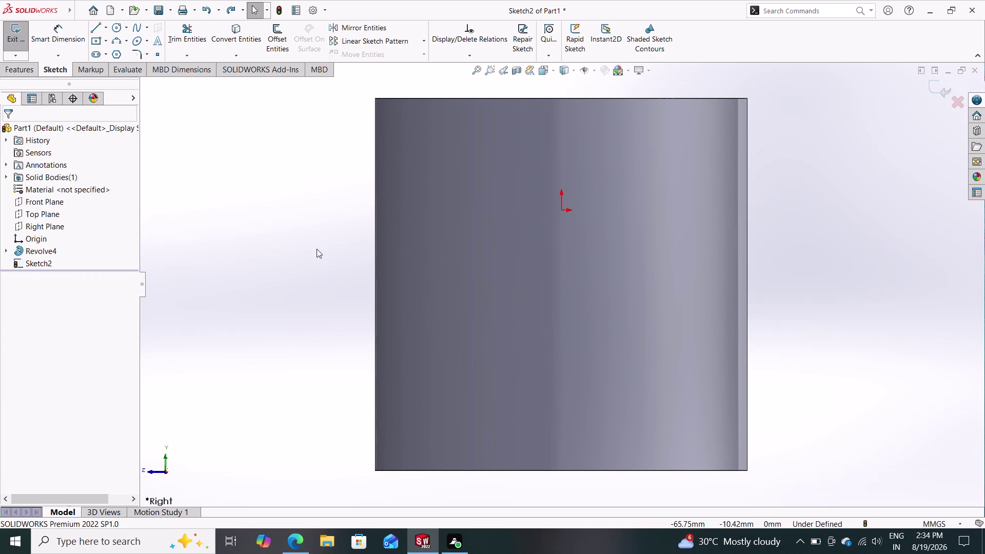
Exit the emptied sketch, leaving only the revolved sleeve.
middle_drag(308, 241, 307, 320)
middle_drag(369, 228, 369, 290)
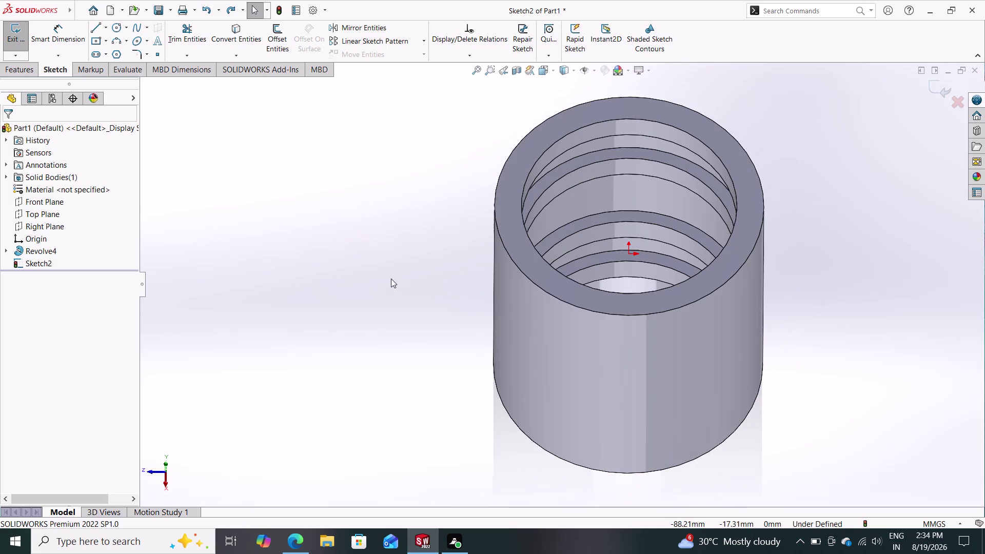
click(518, 228)
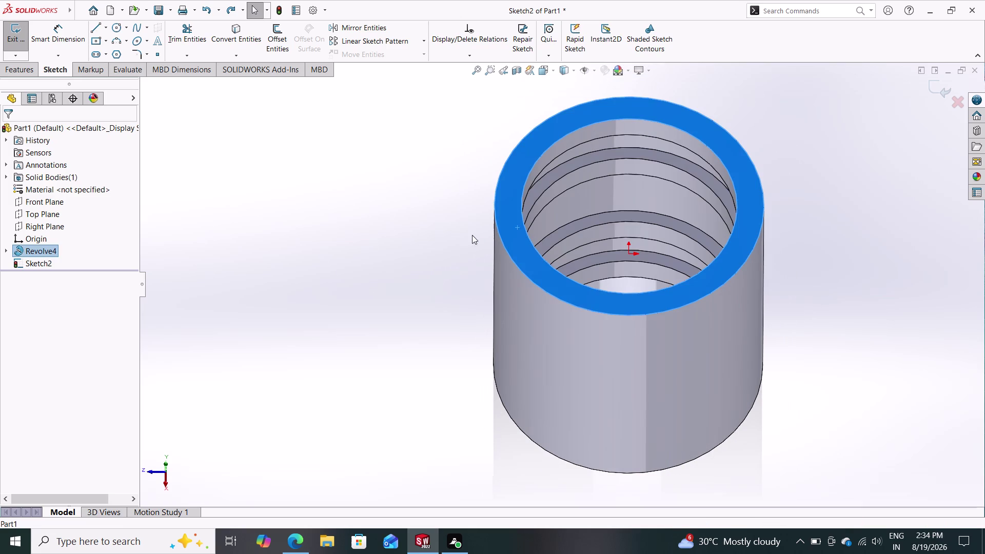
key(Escape)
key(Escape)
key(Escape)
click(935, 90)
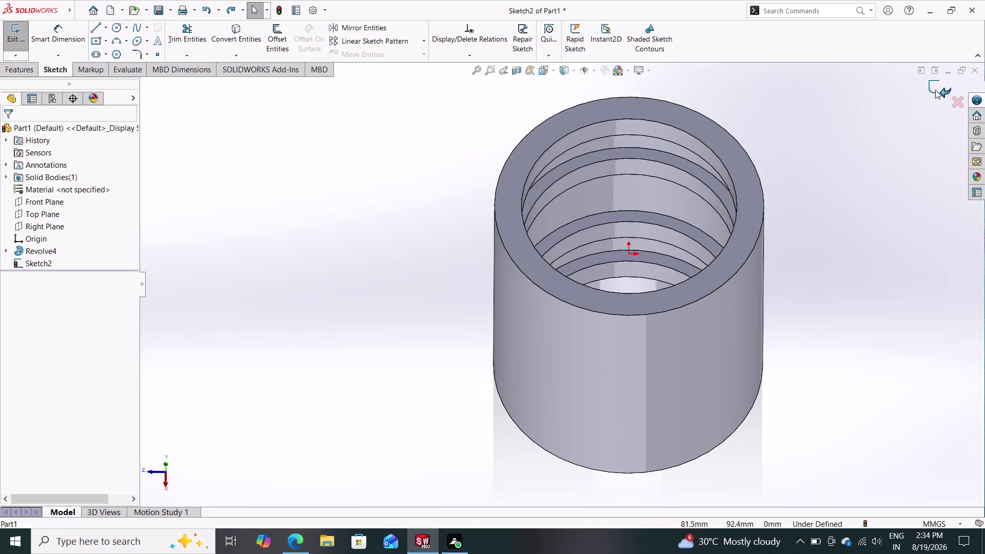
click(512, 215)
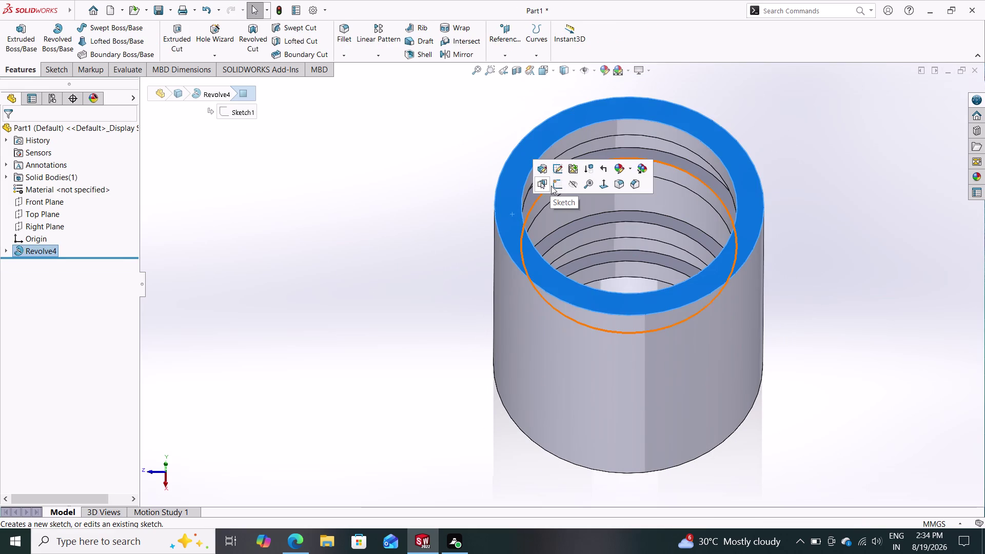
Sketch on the sleeve's top end face and convert its 100 mm outer circle.
click(560, 182)
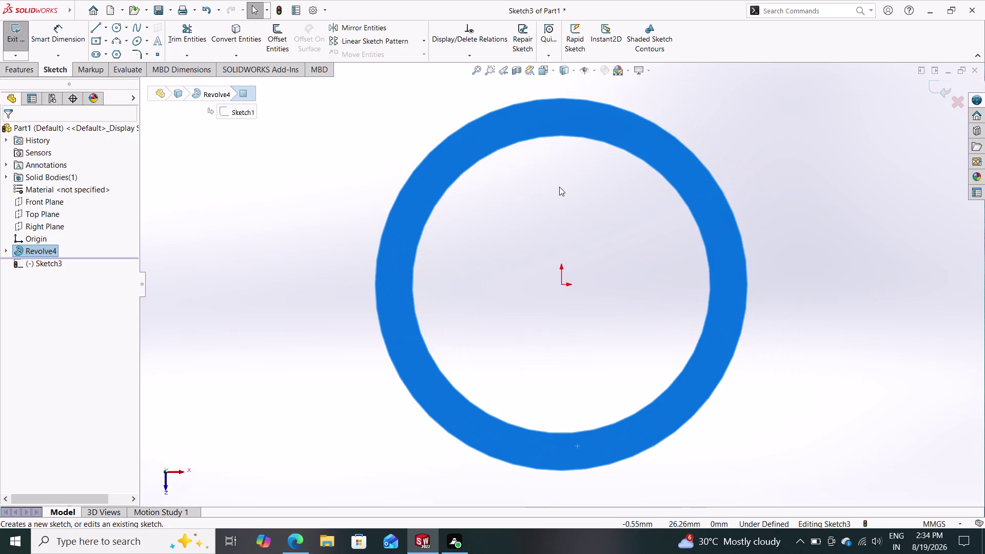
key(Escape)
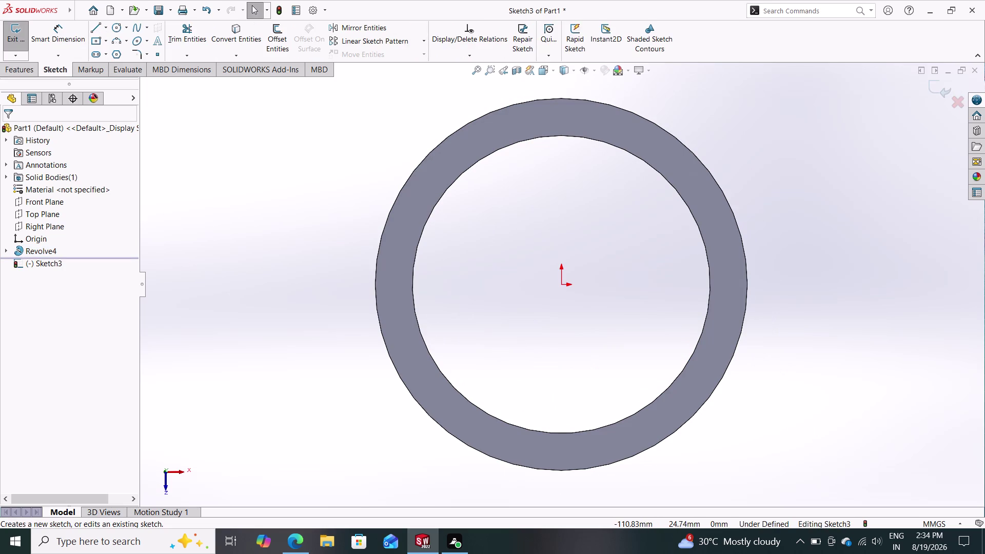
click(231, 31)
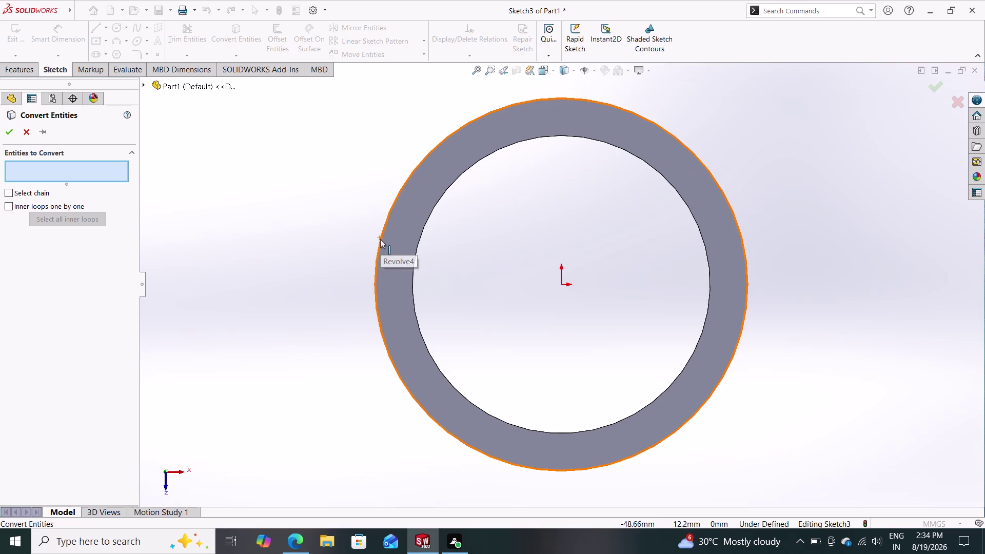
click(380, 239)
click(7, 133)
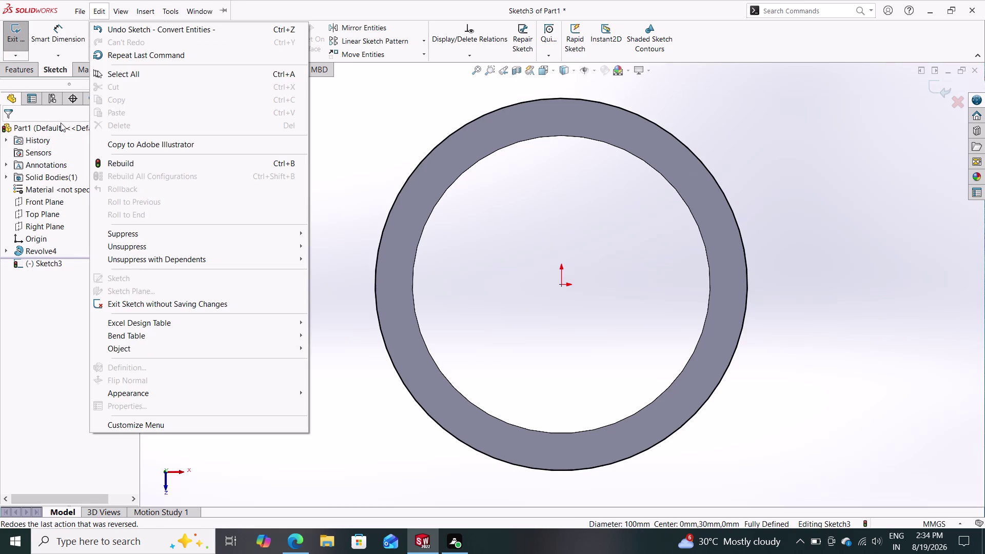
drag(362, 196, 348, 189)
click(109, 29)
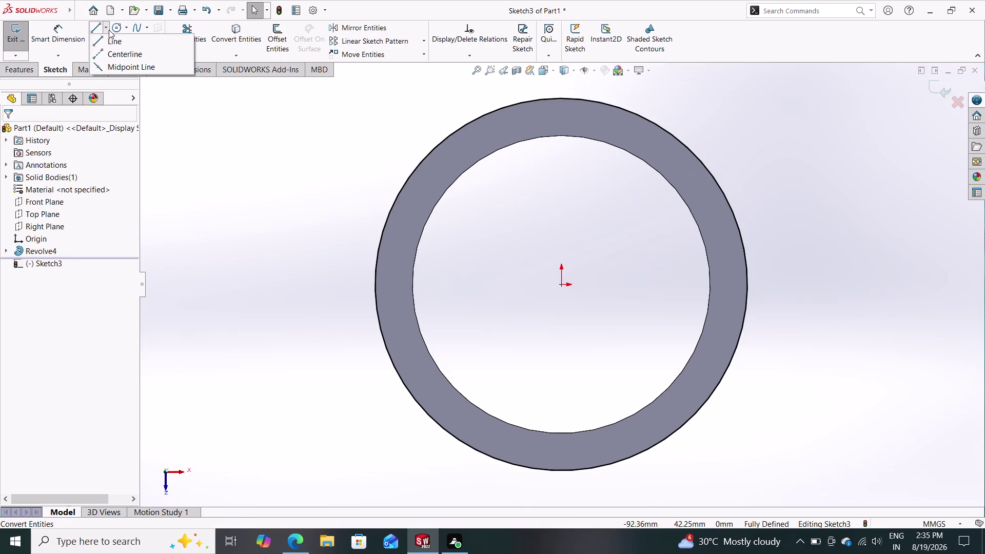
click(115, 53)
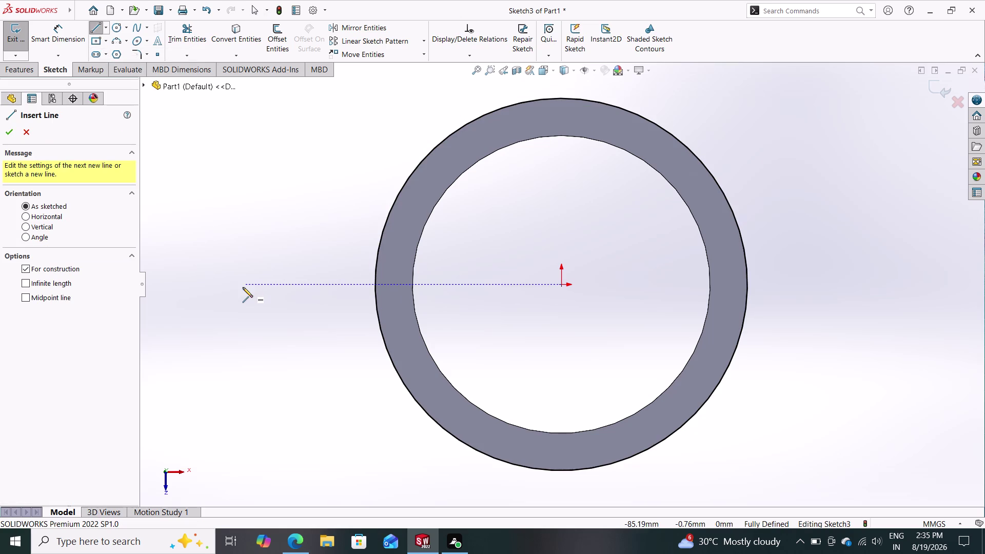
Draw a horizontal centerline through the ring's centre, extending past both sides.
click(243, 287)
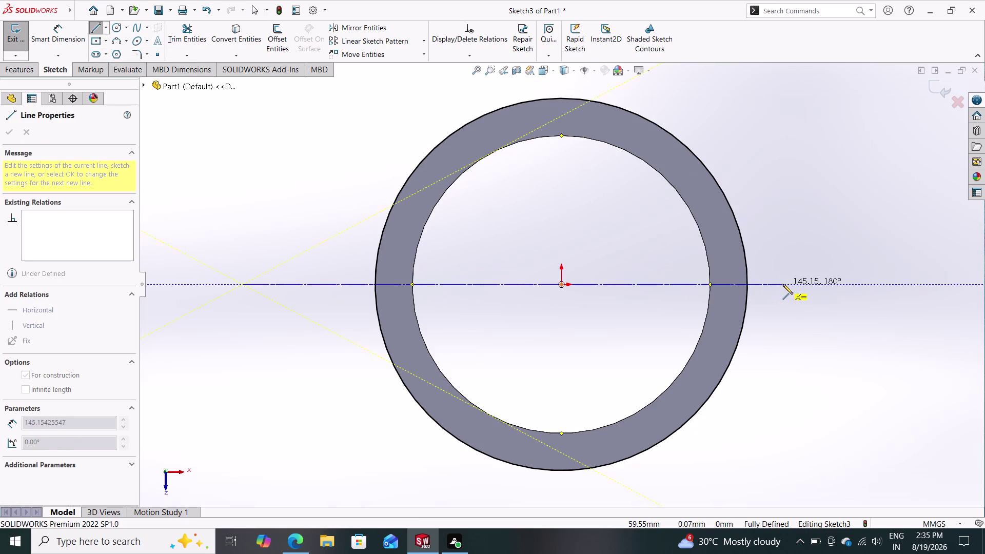
drag(783, 284, 791, 285)
key(Escape)
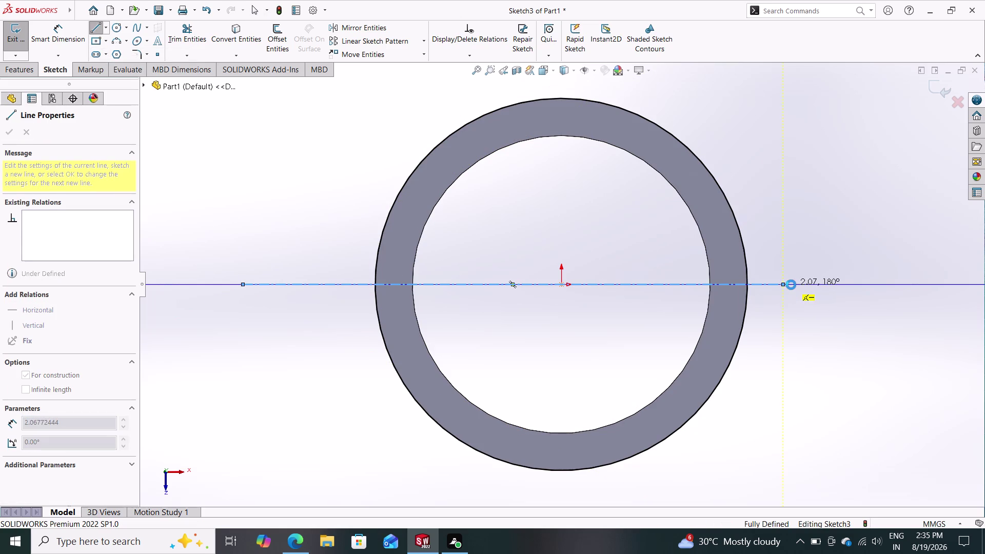
drag(783, 283, 839, 282)
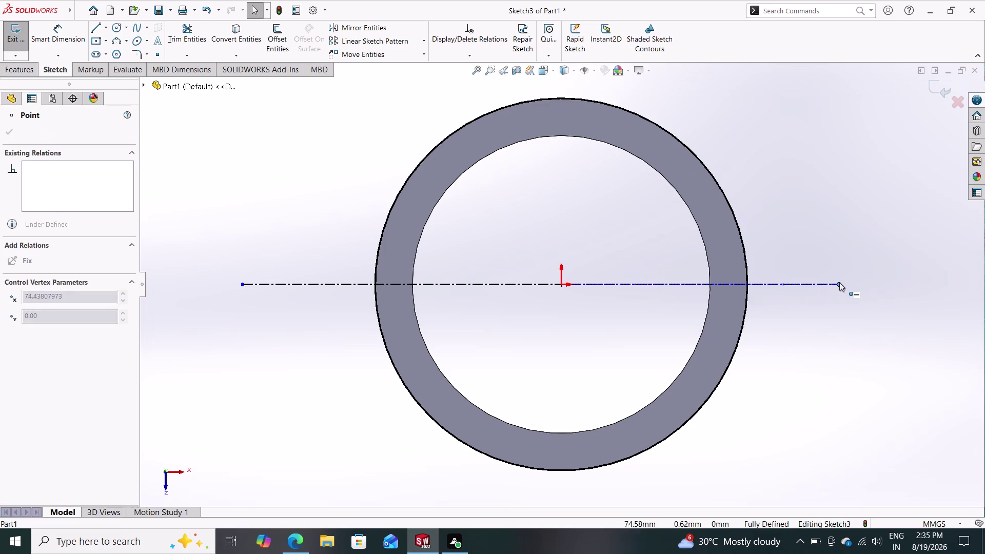
drag(840, 282, 840, 282)
key(Escape)
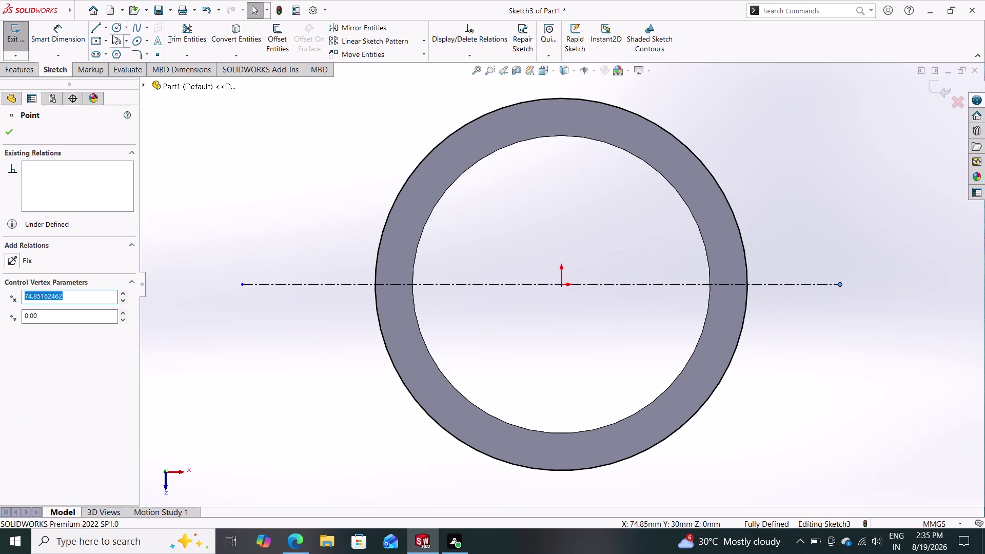
Draw horizontal lines outward from the circle's left and right edges.
click(98, 28)
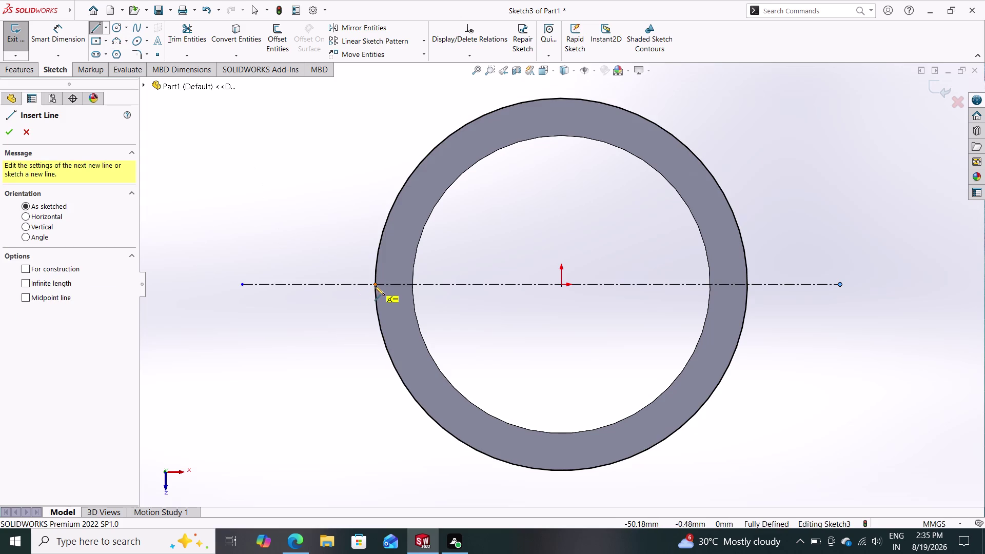
click(375, 284)
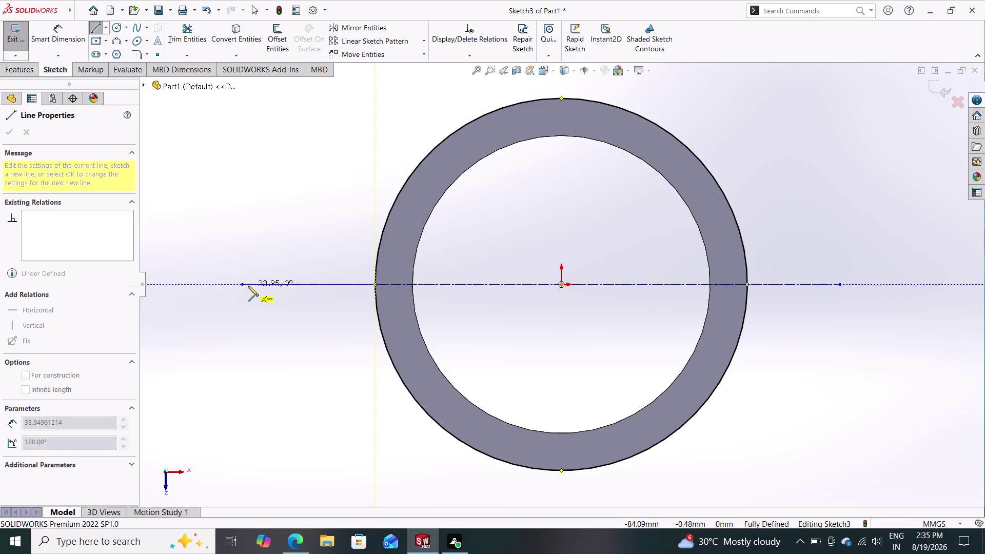
click(209, 286)
key(Escape)
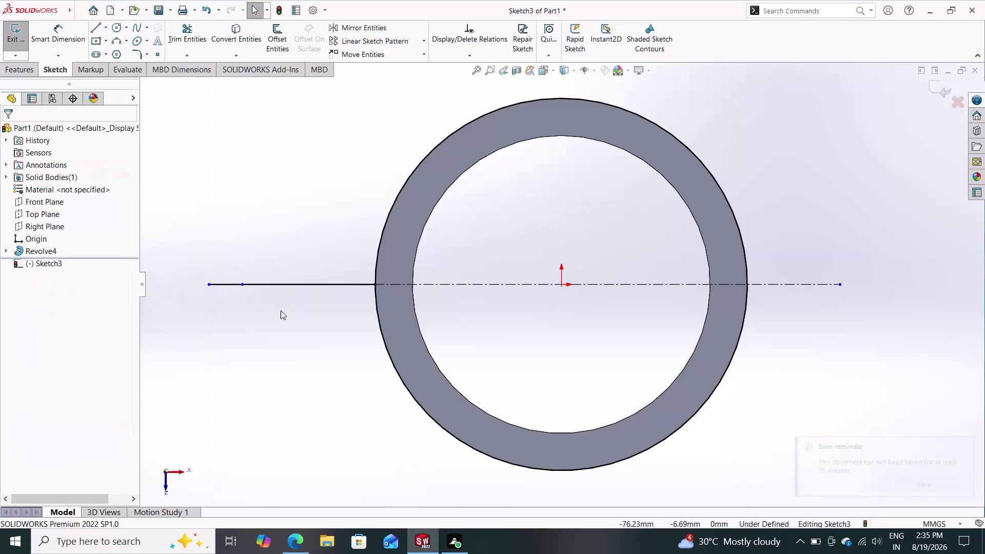
click(97, 25)
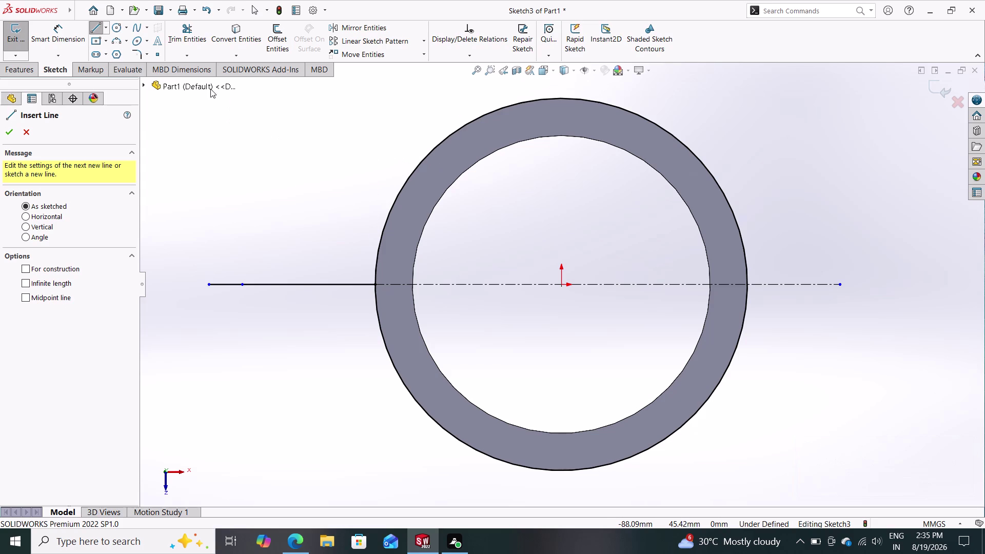
click(747, 283)
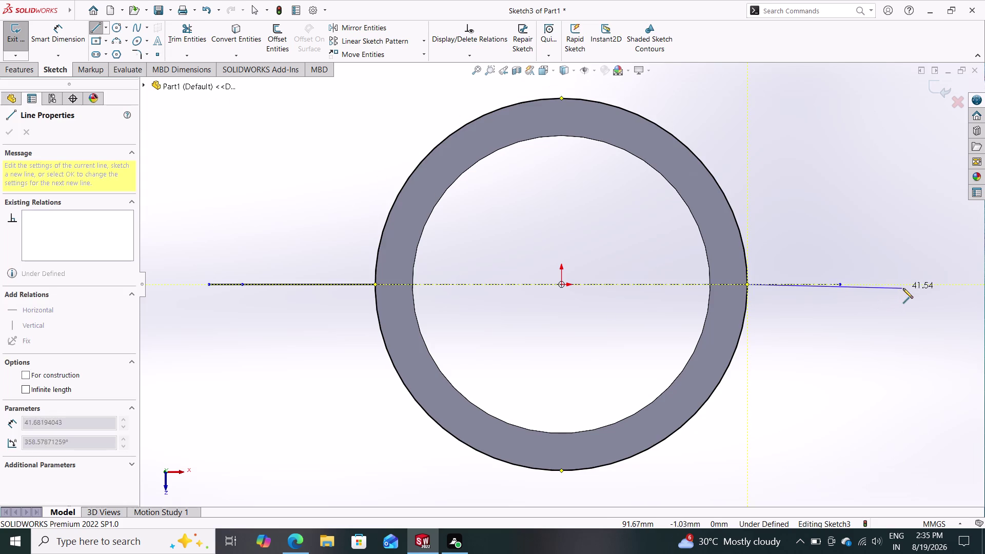
click(909, 284)
key(Escape)
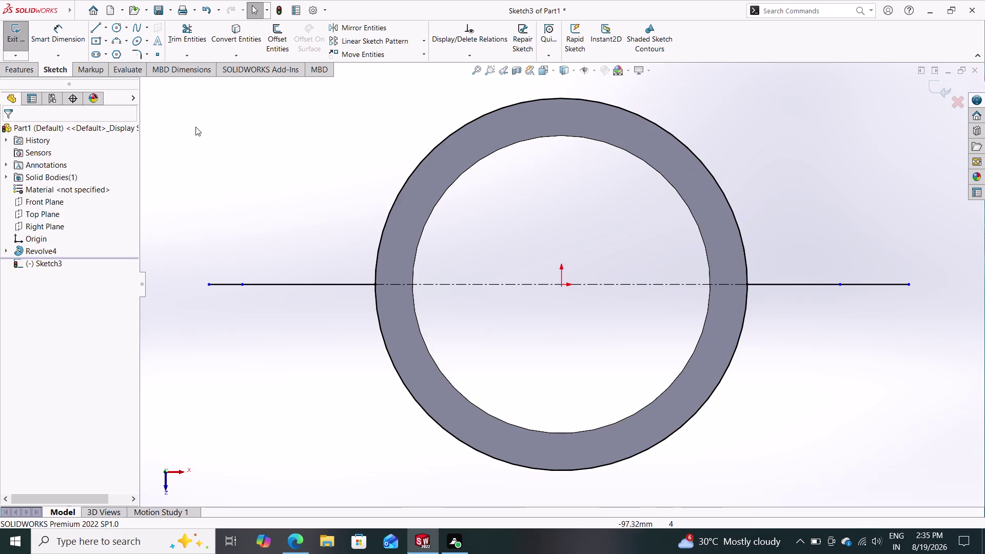
click(275, 33)
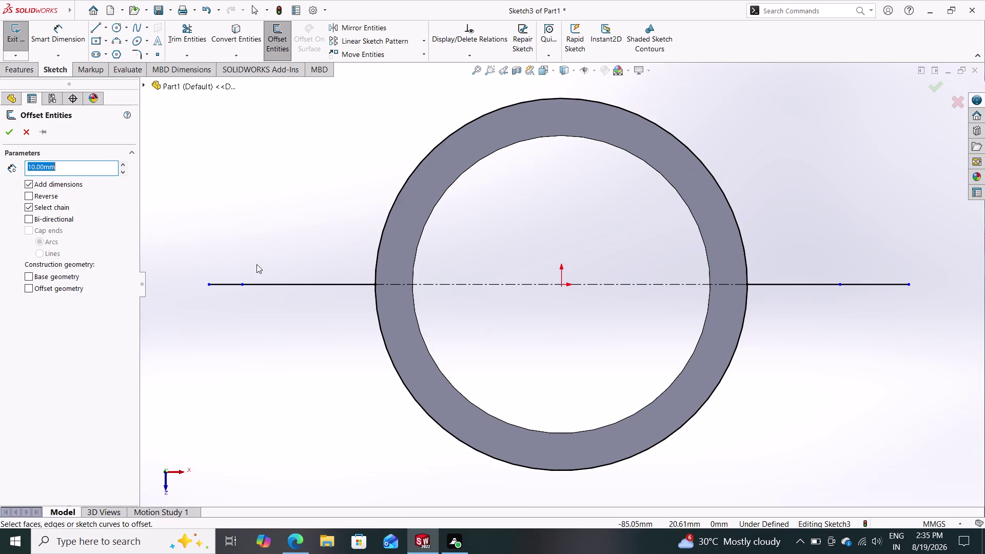
click(302, 285)
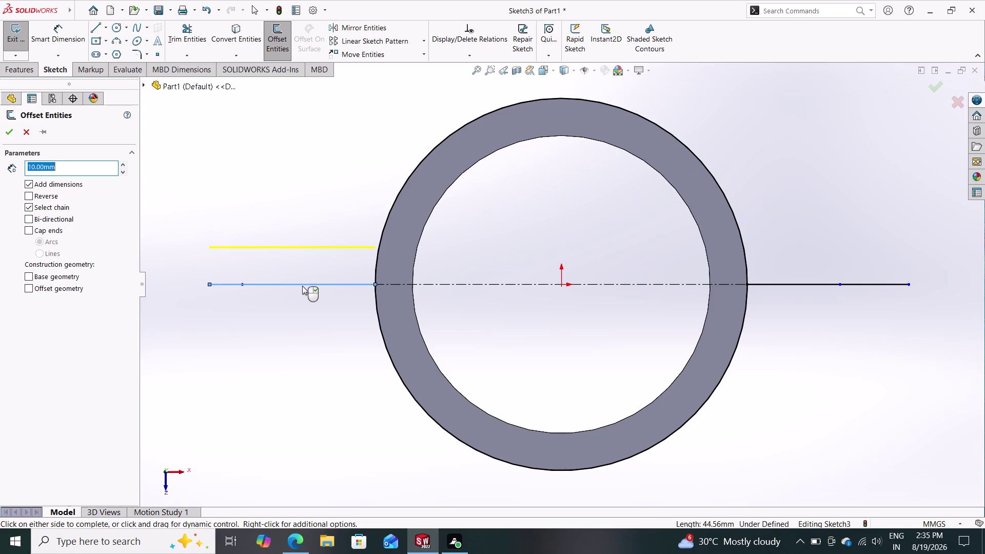
Offset both side lines 20 mm bi-directionally, adding four parallel lines.
click(799, 285)
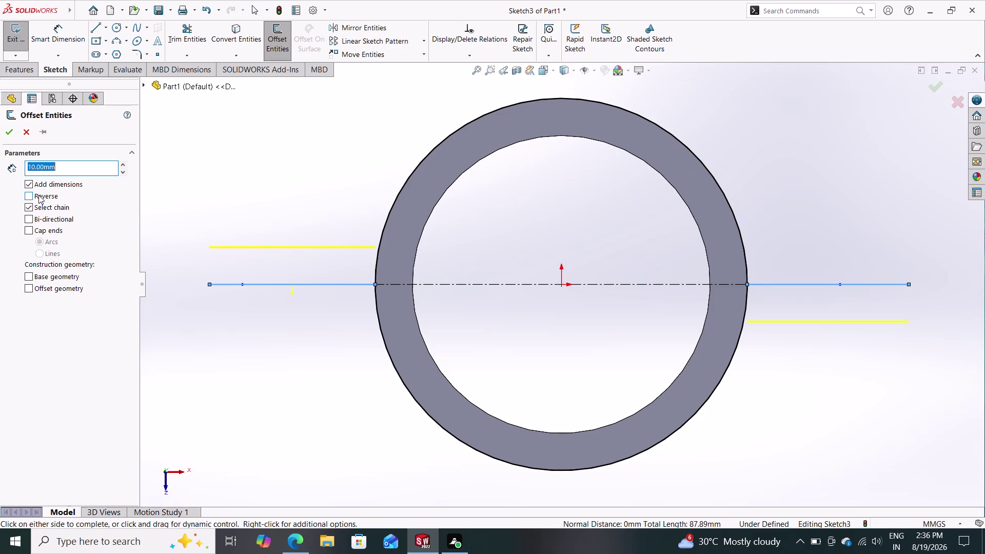
click(35, 218)
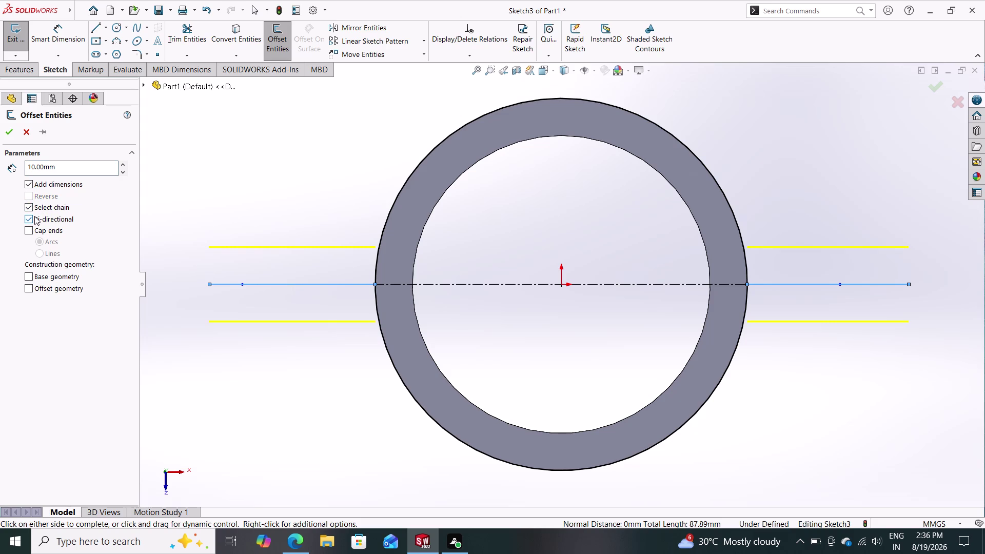
drag(59, 168, 0, 162)
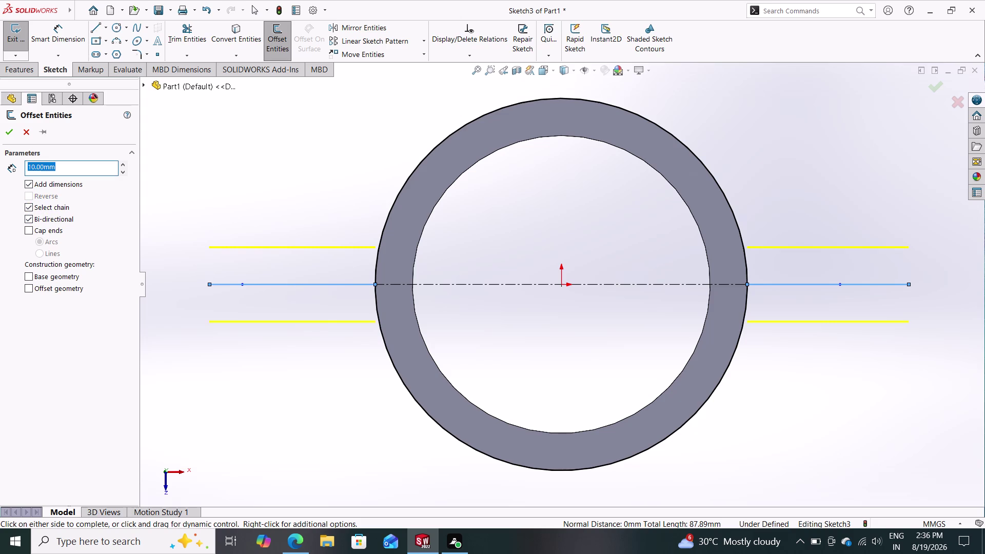
drag(0, 162, 0, 160)
text(20)
key(Return)
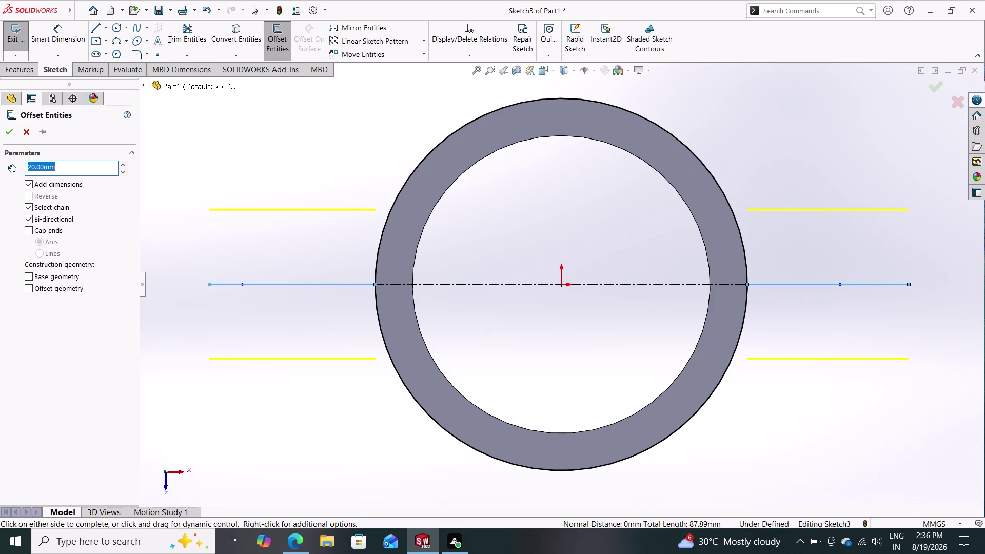
click(12, 133)
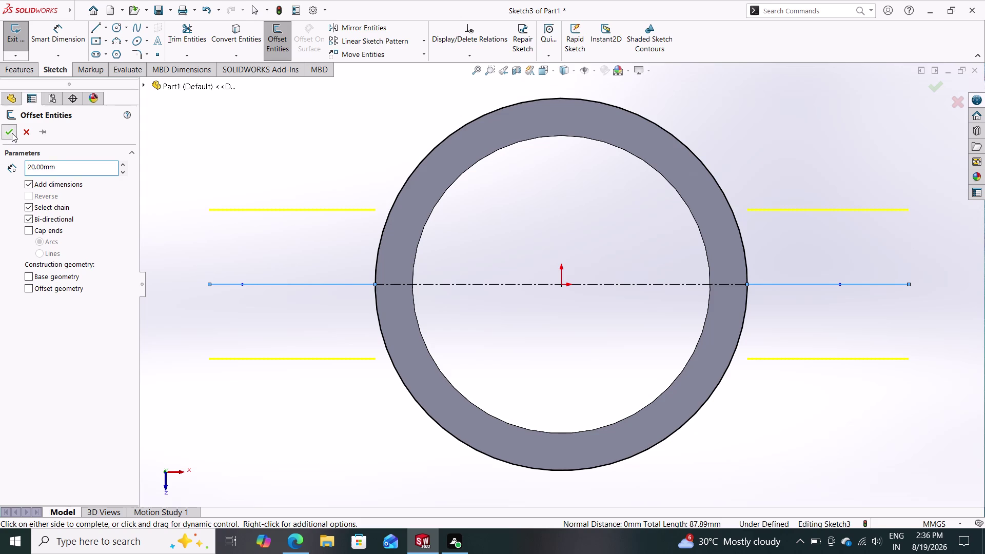
key(Escape)
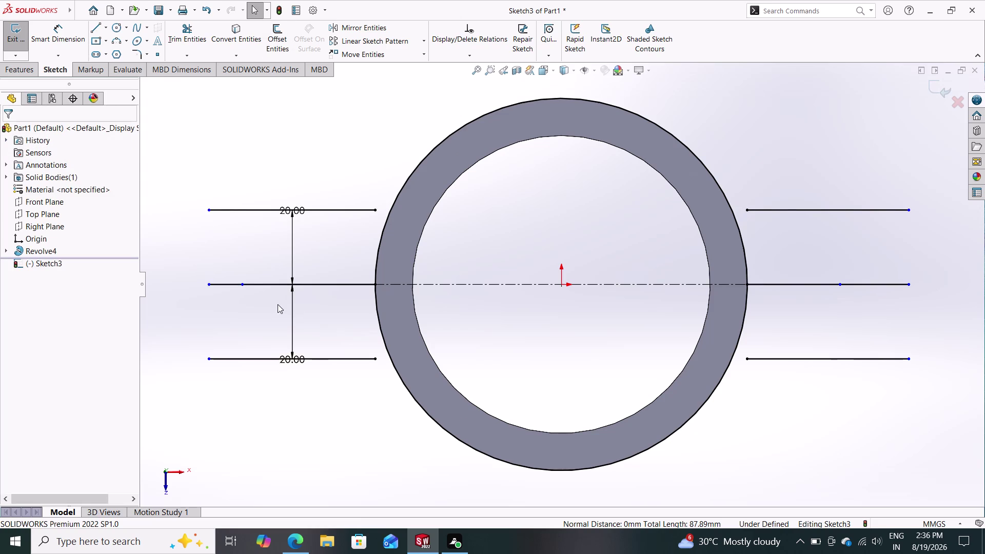
Drag the lower-left offset line's end onto the ring.
drag(374, 360, 381, 360)
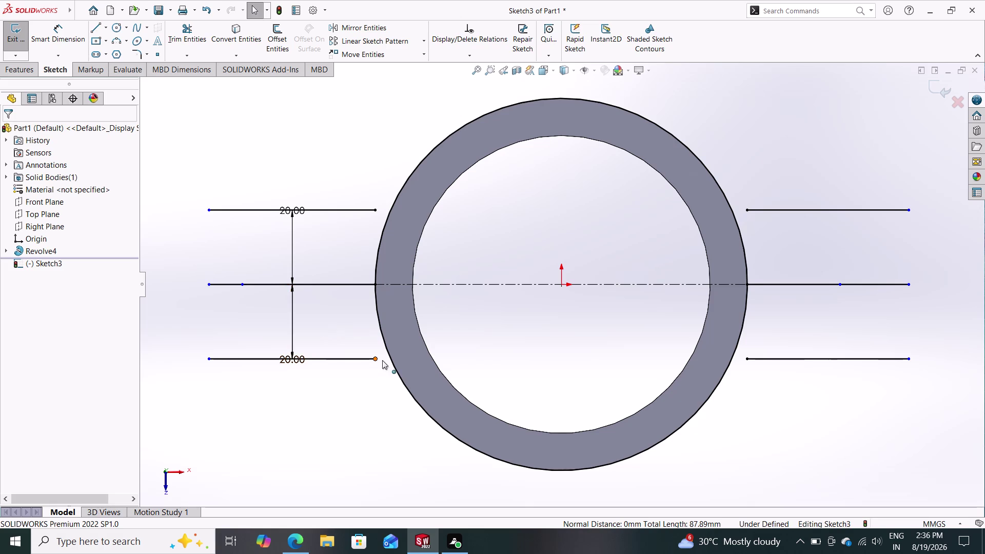
drag(381, 360, 393, 360)
key(Escape)
key(grave)
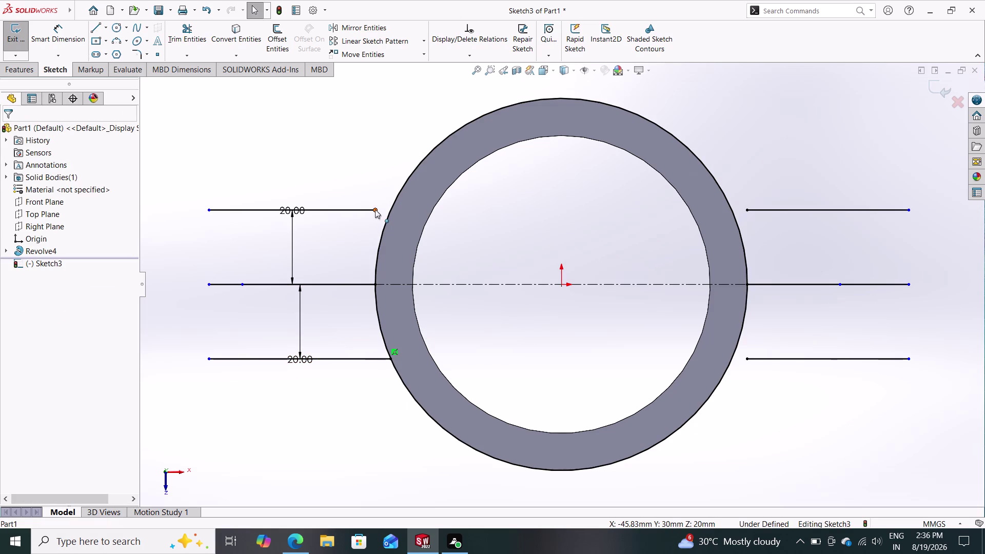
Attach the upper-left offset line's inner end to the ring, and retry then undo the upper-right end.
drag(375, 209, 395, 210)
key(Escape)
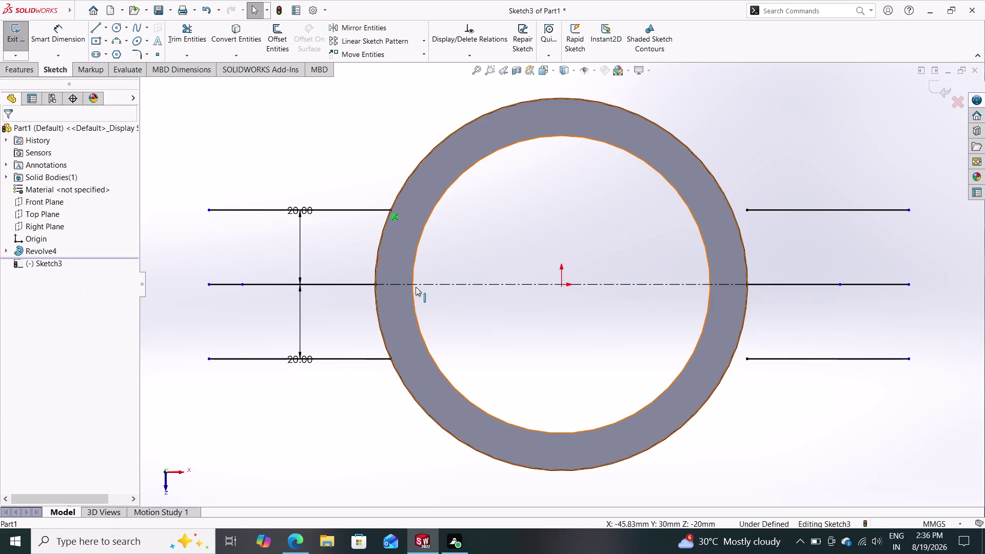
drag(749, 208, 723, 208)
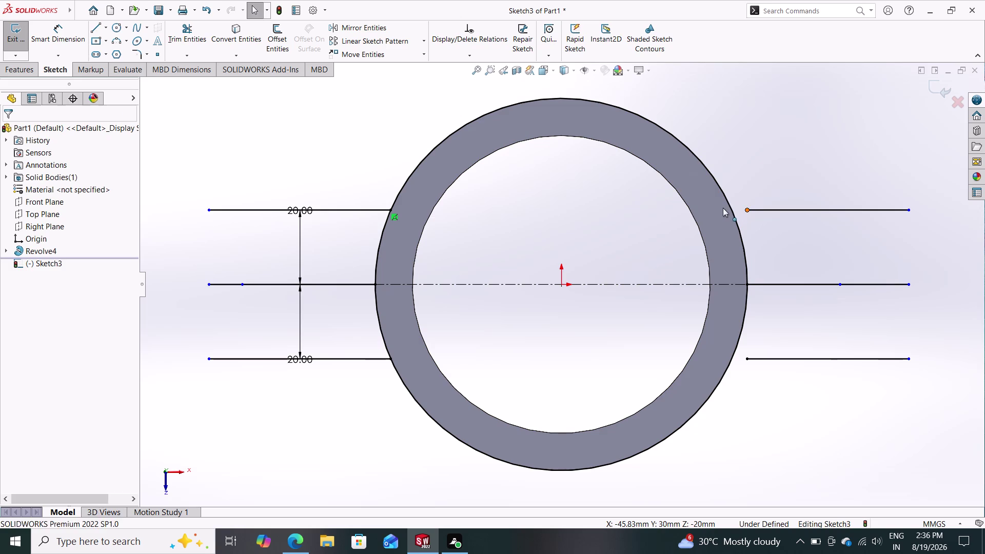
drag(723, 208, 723, 208)
drag(721, 208, 731, 210)
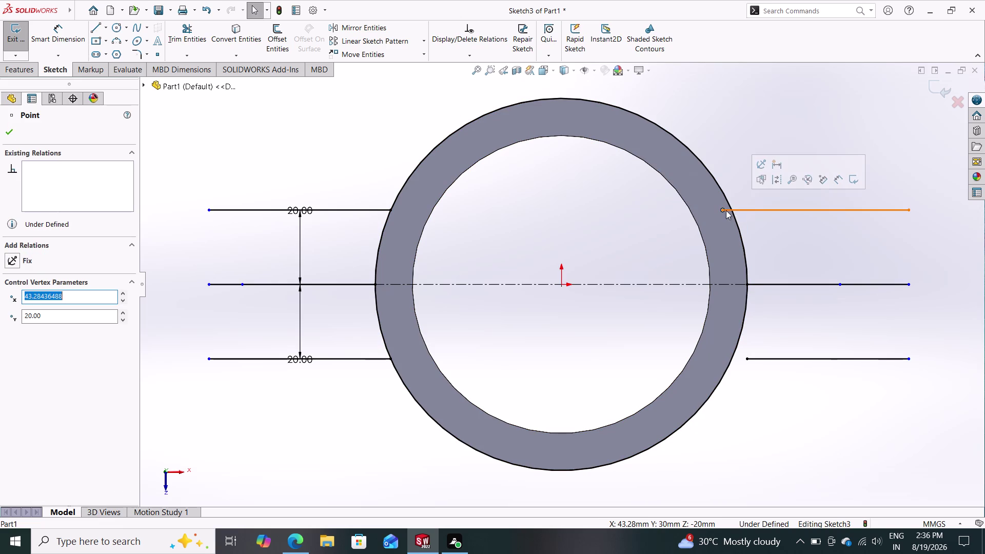
key(Escape)
drag(722, 209, 730, 211)
key(Escape)
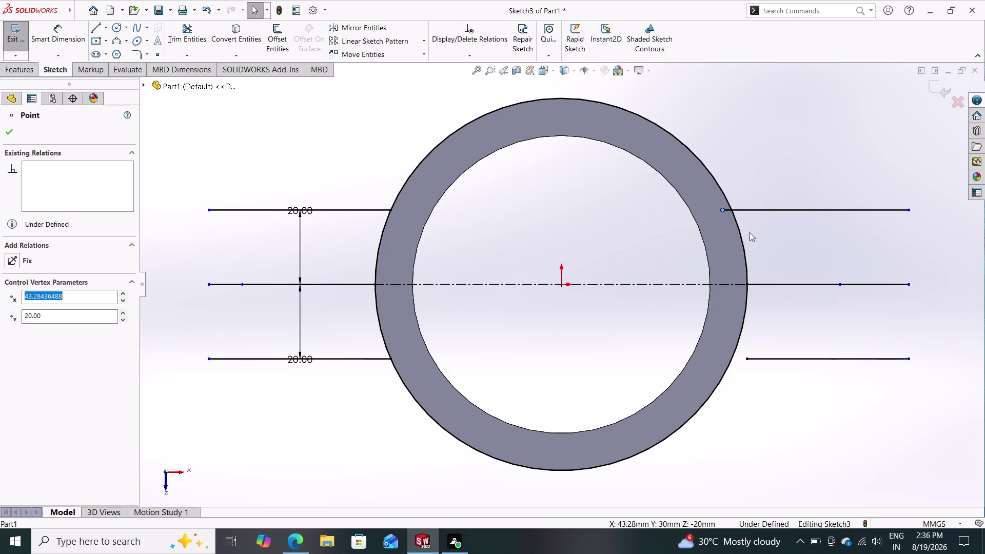
key(ctrl+z)
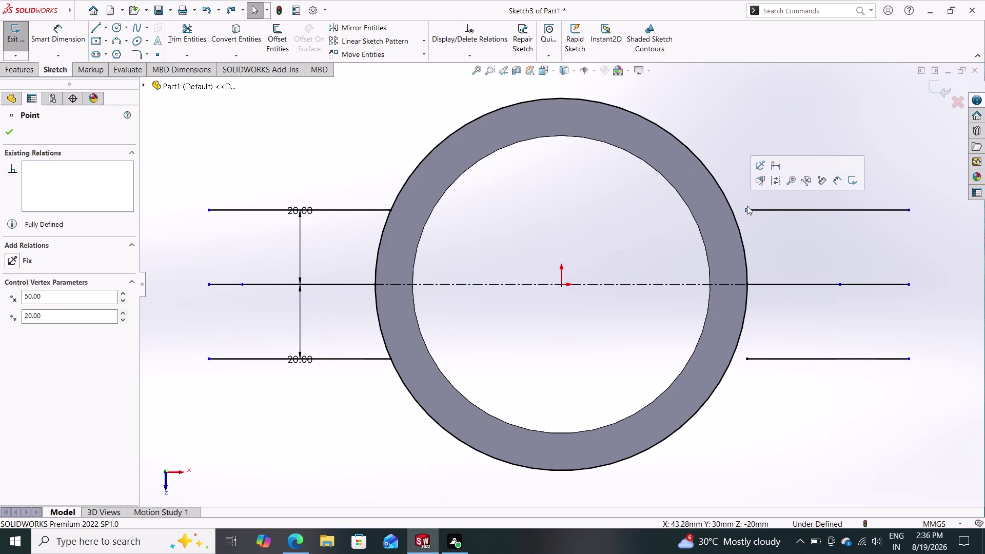
Snap the upper-right and lower-right line ends onto the ring's outer circle.
drag(746, 210, 733, 210)
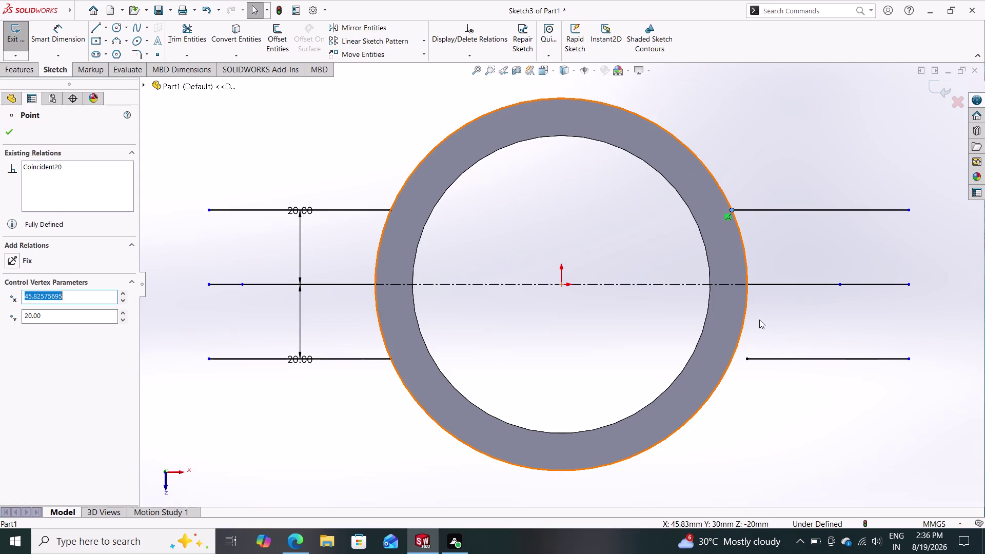
drag(747, 358, 733, 358)
key(Escape)
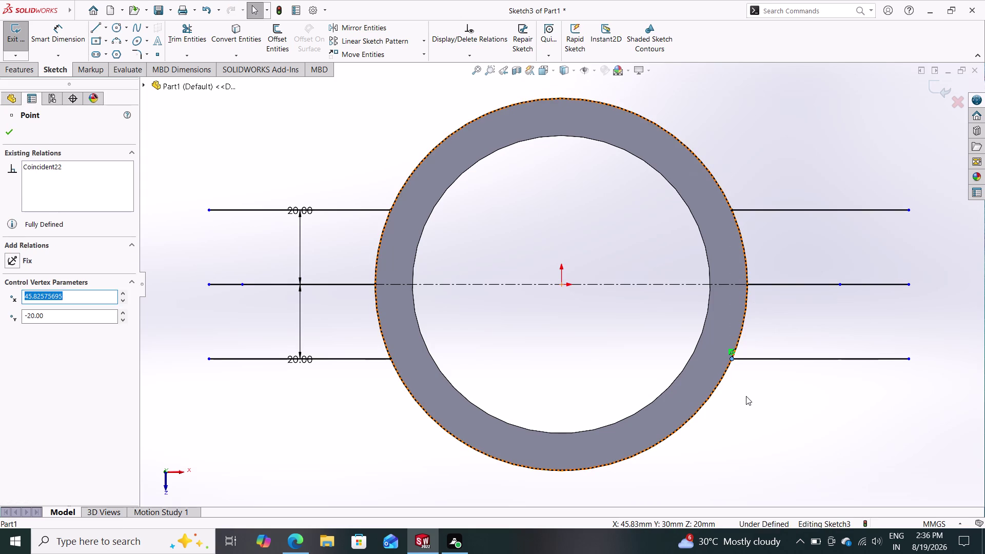
key(Escape)
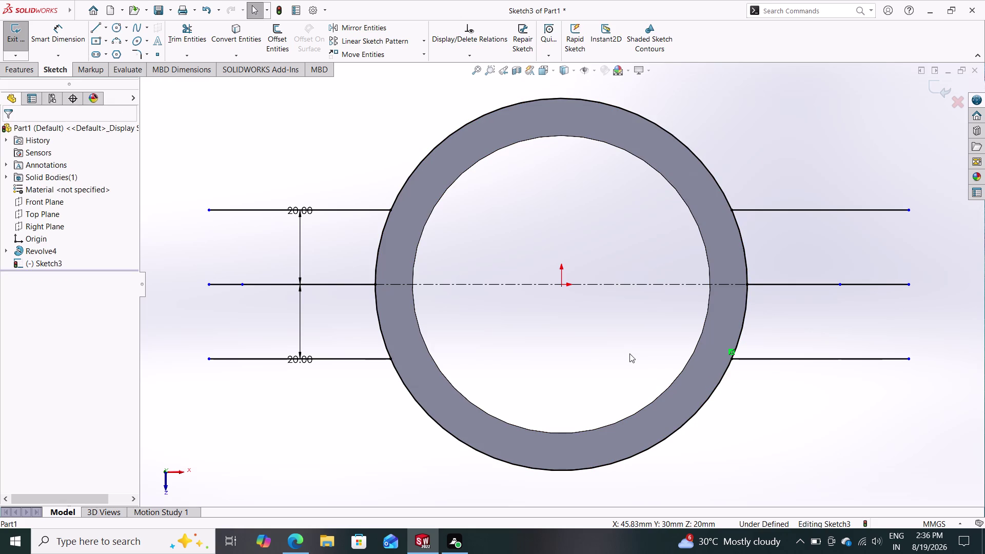
click(342, 285)
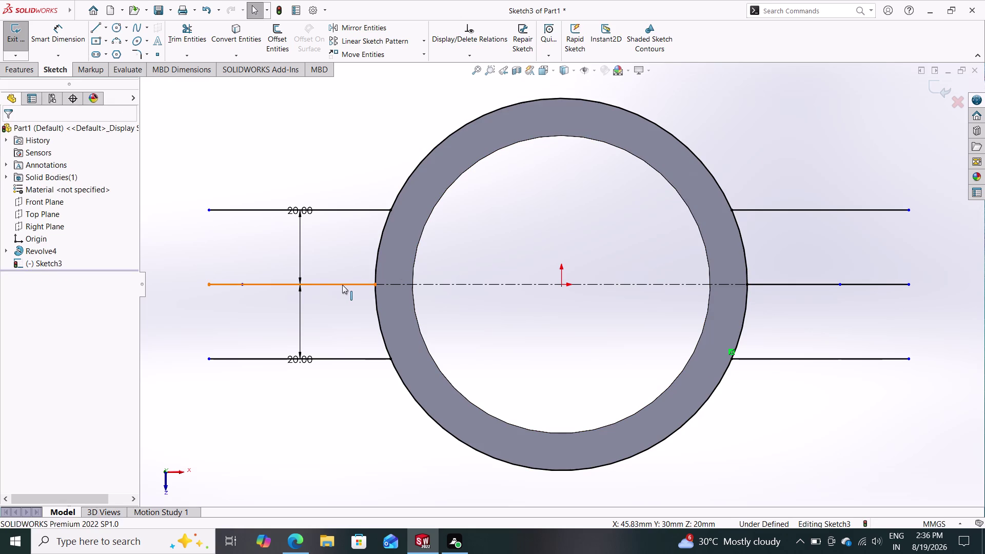
Delete the left and right horizontal middle lines from the sketch.
key(Delete)
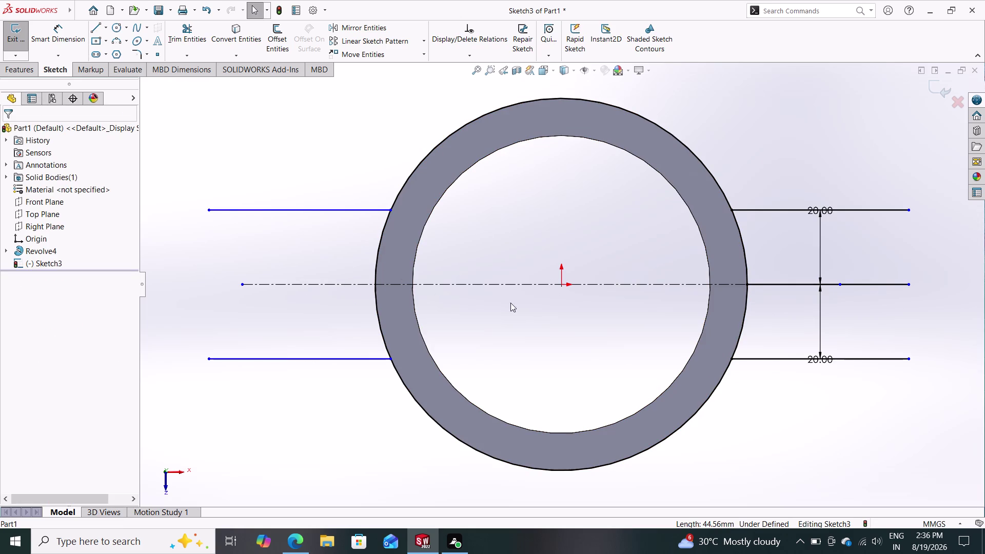
click(896, 284)
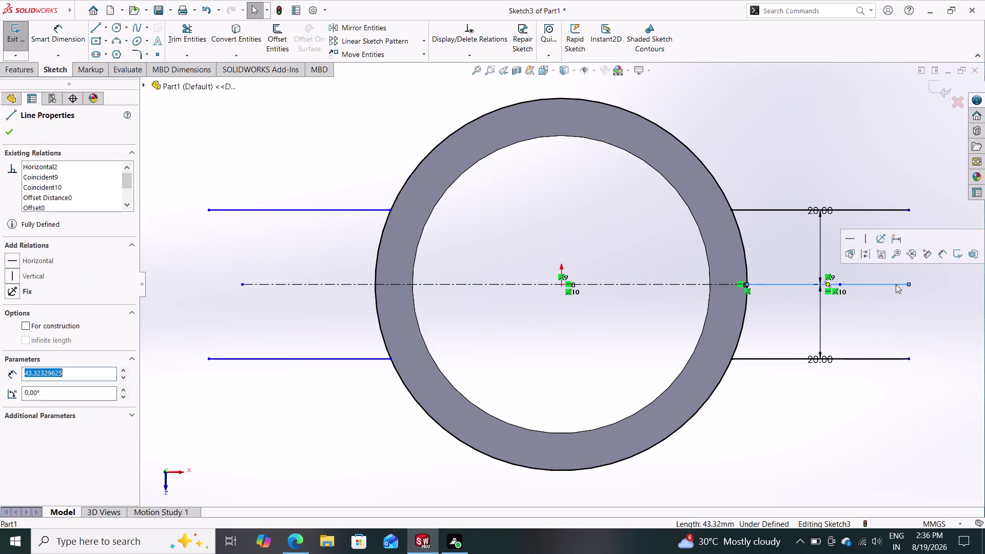
key(Delete)
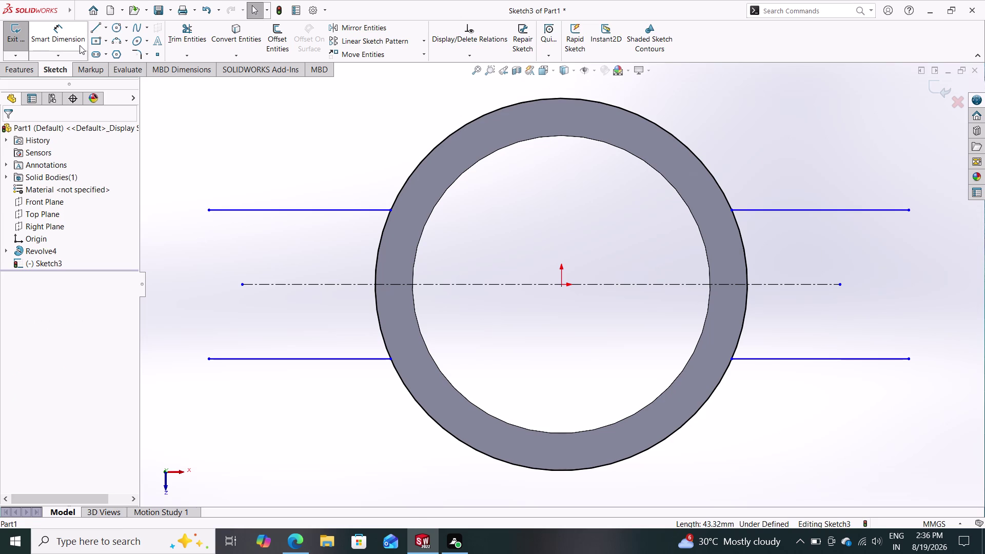
click(97, 25)
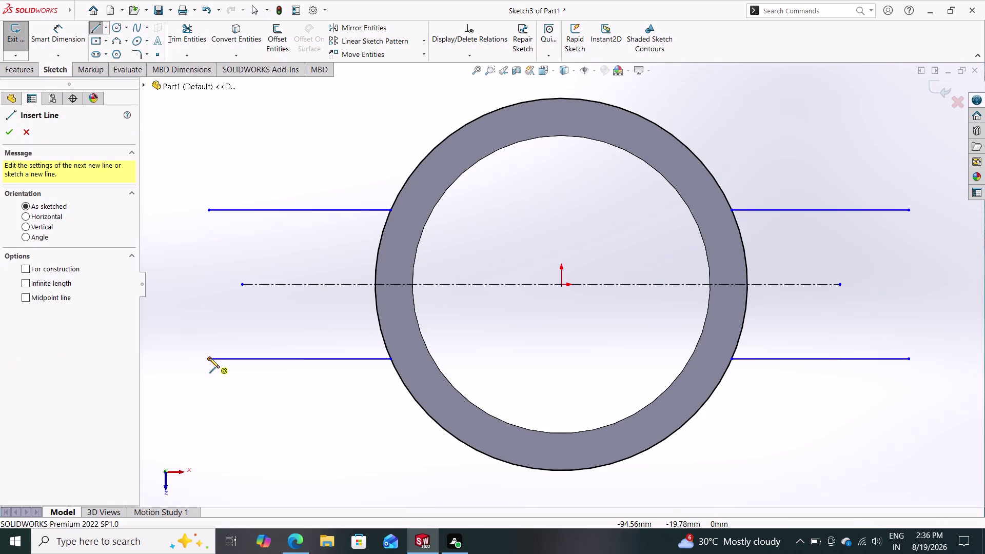
Draw vertical lines joining the lower and upper outer endpoints on the left and right sides.
click(210, 359)
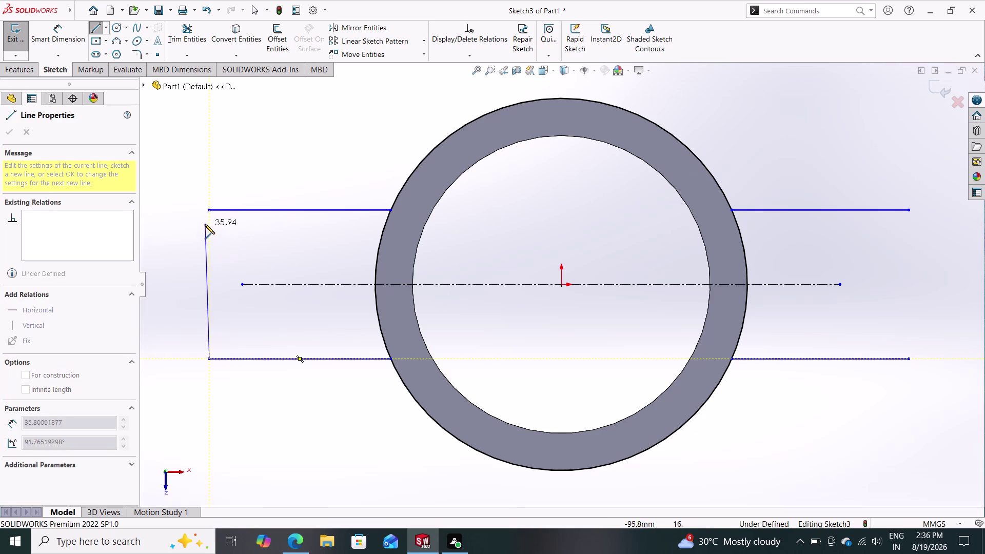
click(211, 211)
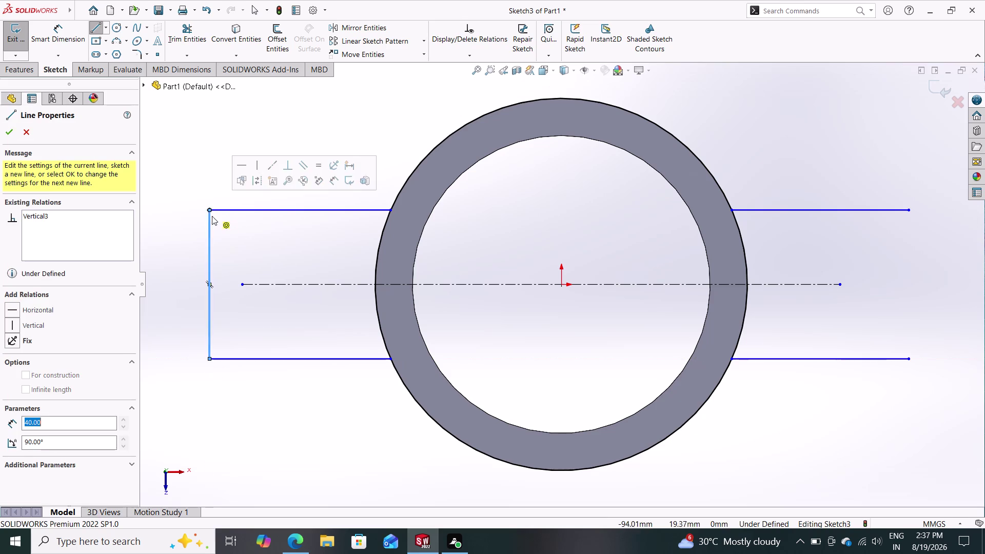
click(910, 358)
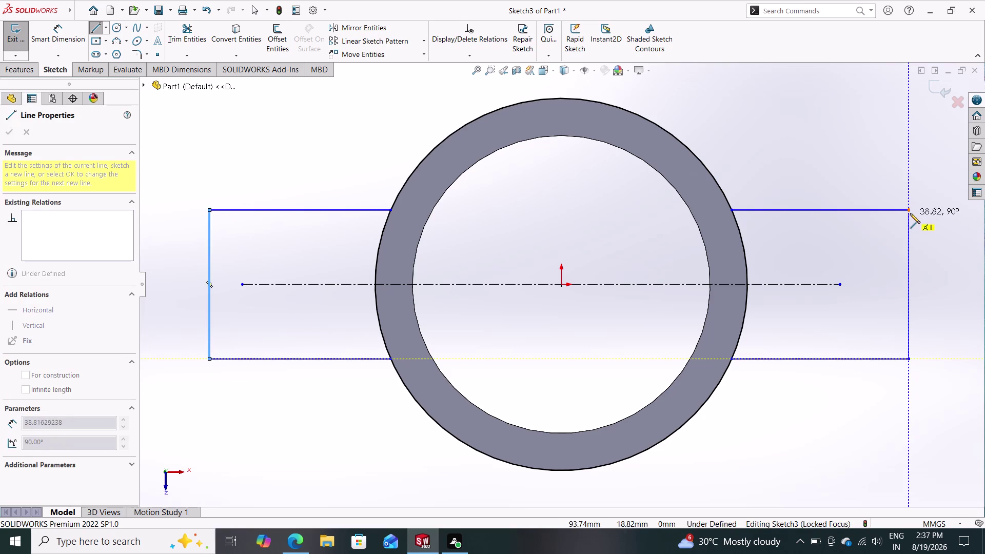
click(909, 211)
key(Escape)
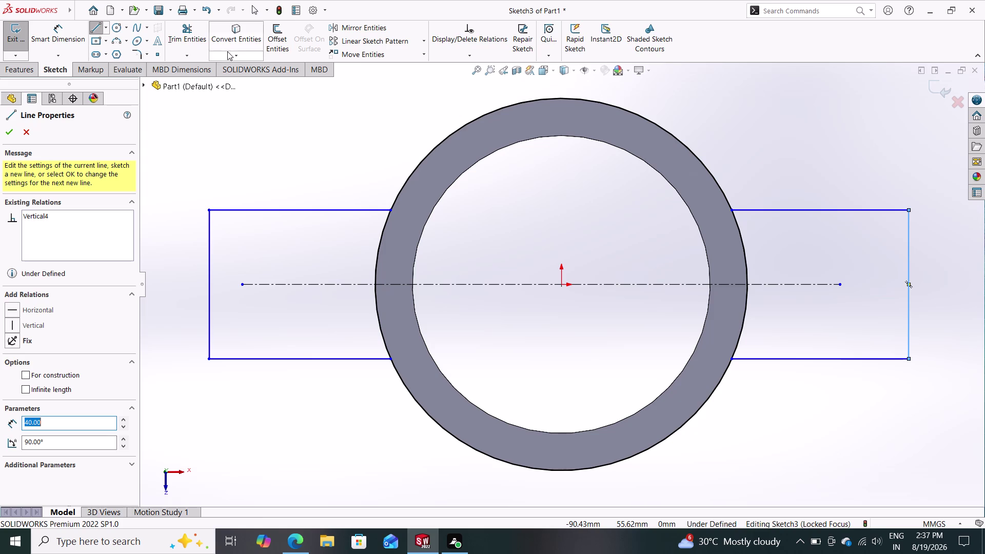
click(134, 50)
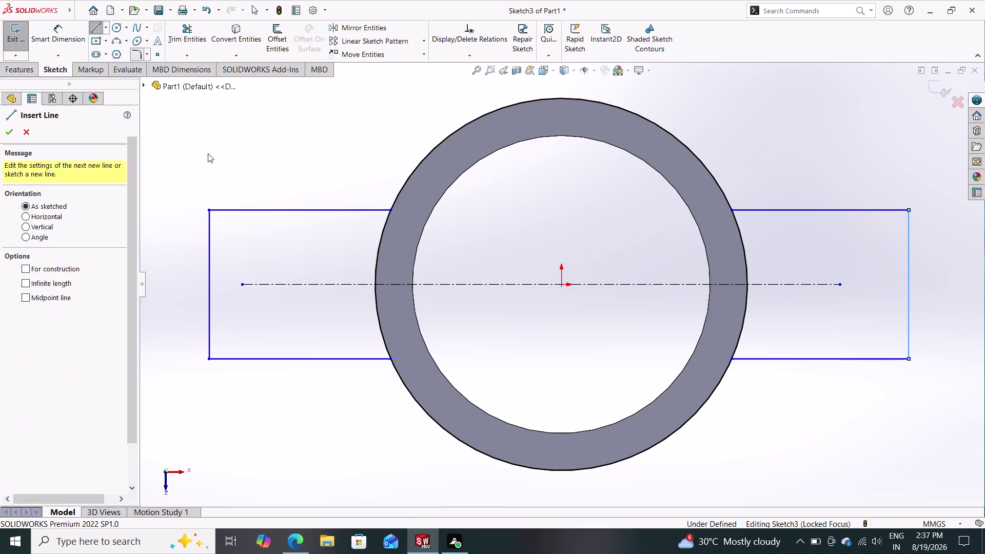
Try a fillet on one corner, declining to delete its relations, then clear the selection.
drag(239, 193, 193, 229)
drag(190, 191, 225, 233)
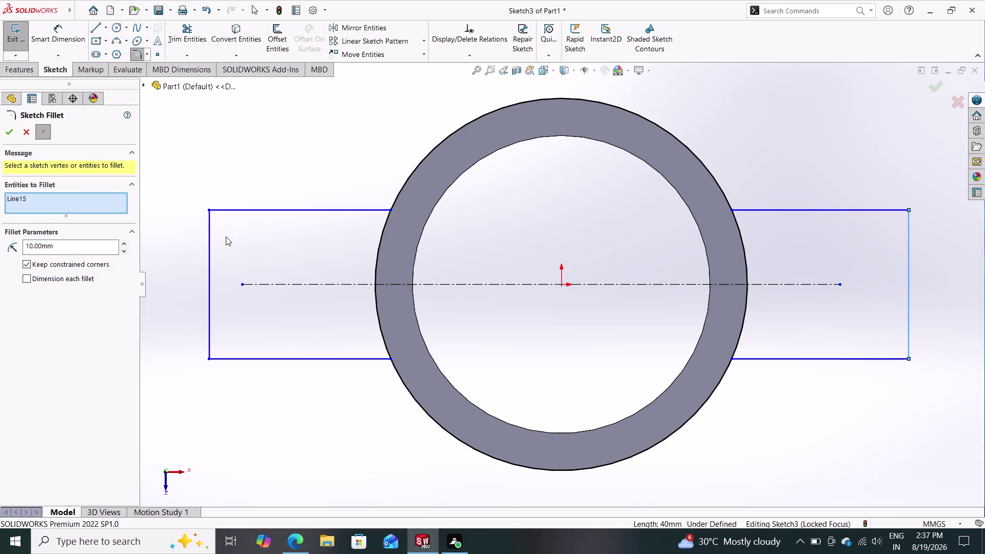
drag(226, 233, 225, 237)
click(230, 210)
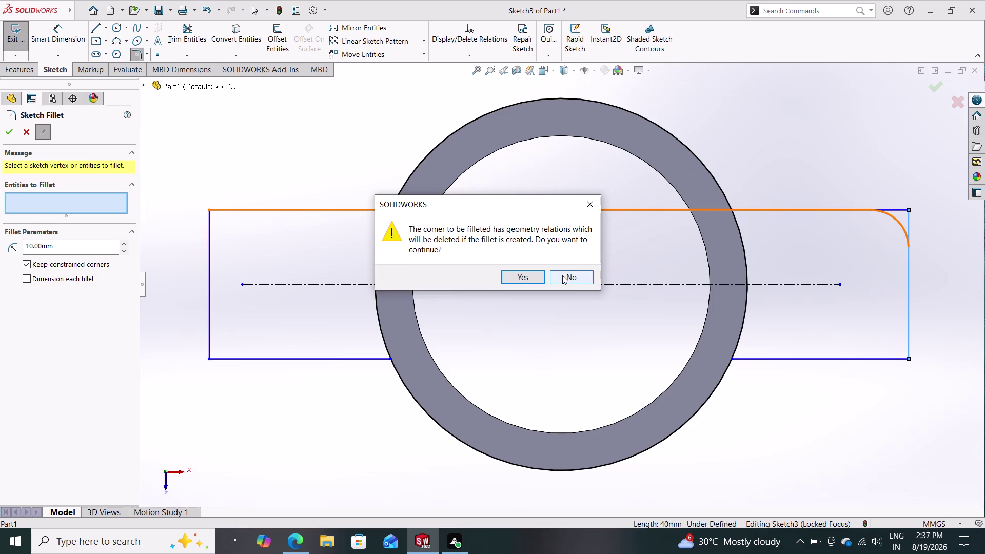
click(563, 275)
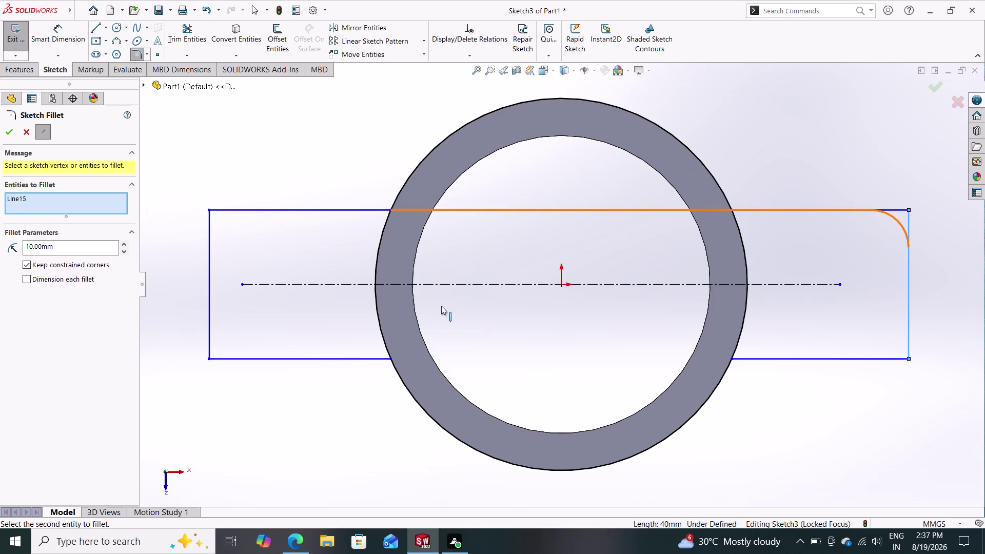
key(Escape)
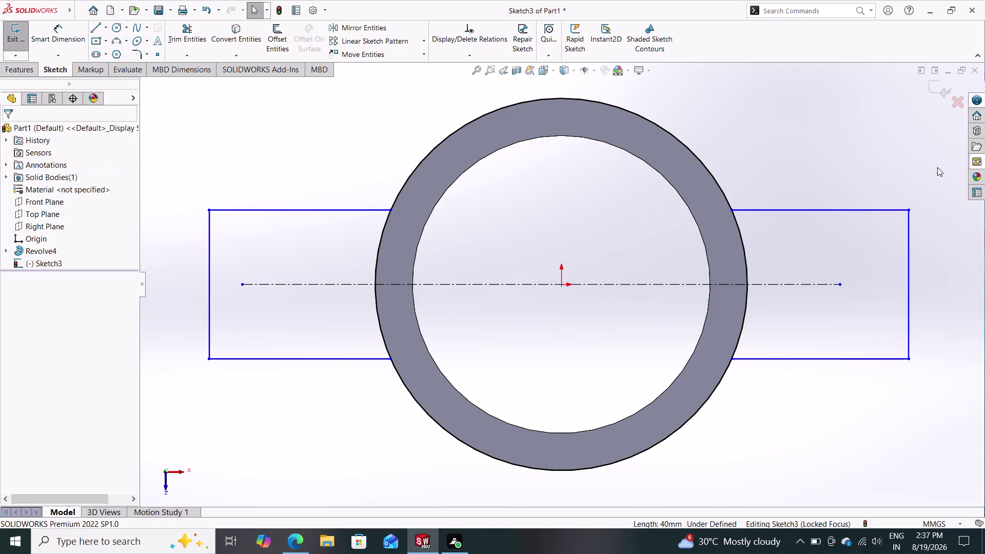
drag(918, 188, 876, 229)
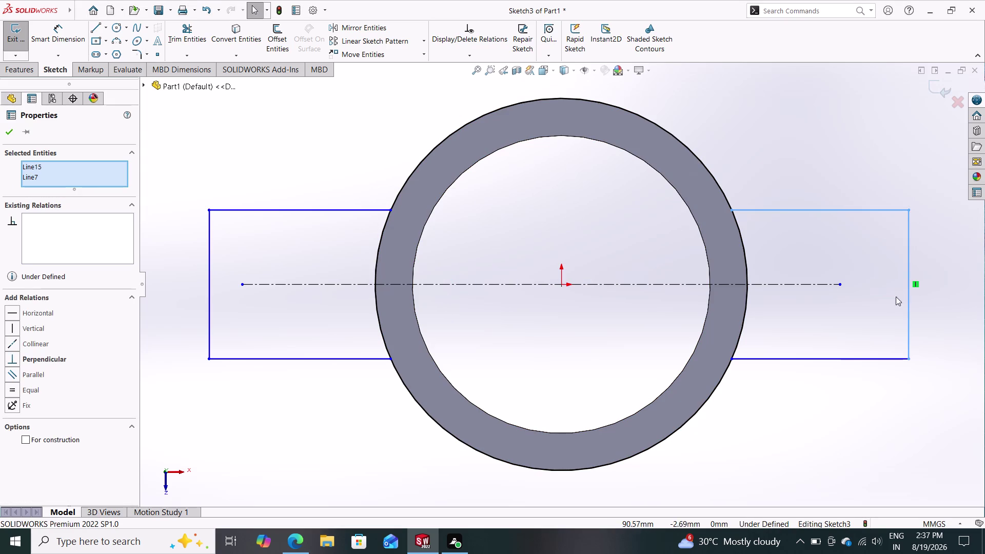
key(Escape)
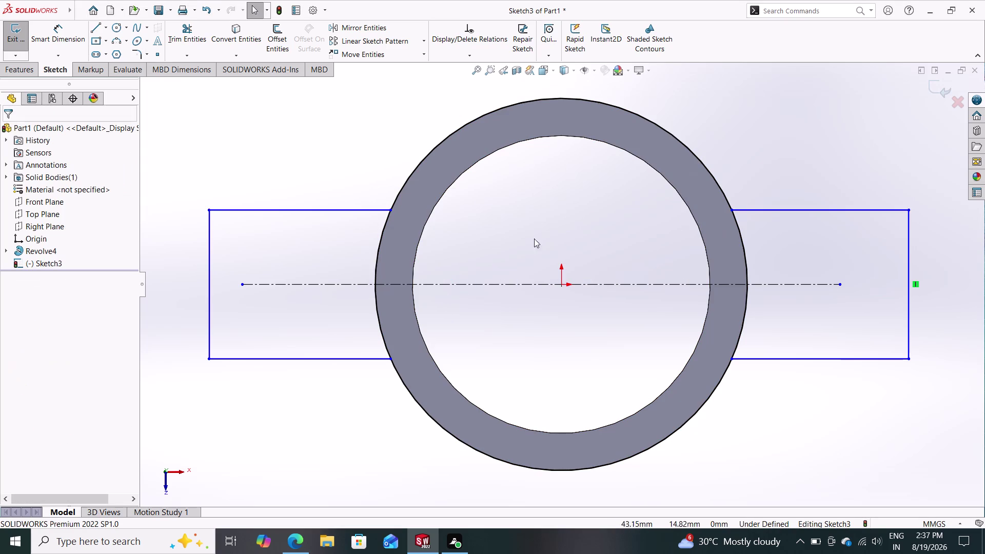
drag(194, 185, 222, 222)
drag(194, 340, 220, 370)
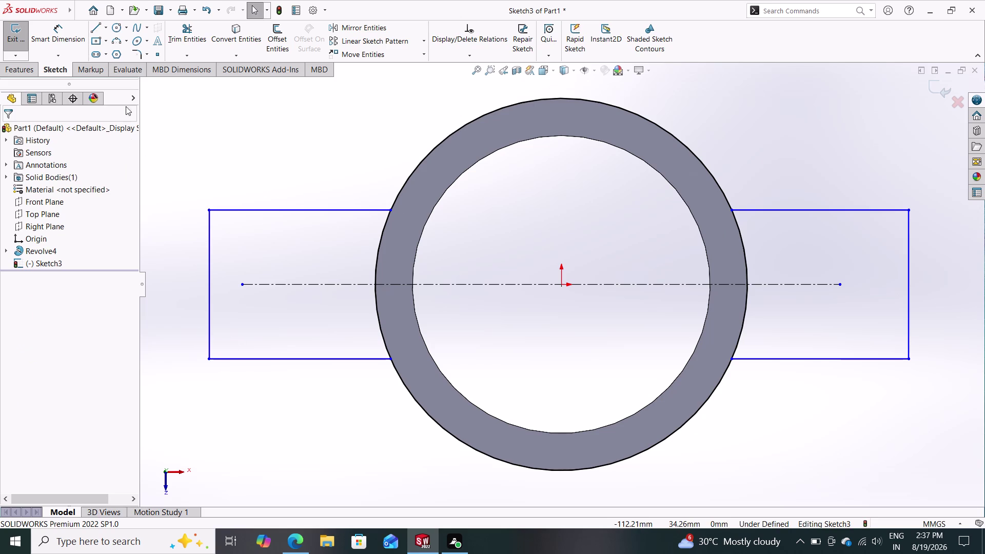
In Sketch Fillet, box-select the top-left, bottom-left, bottom-right and top-right flange corners.
click(137, 56)
drag(178, 178, 225, 227)
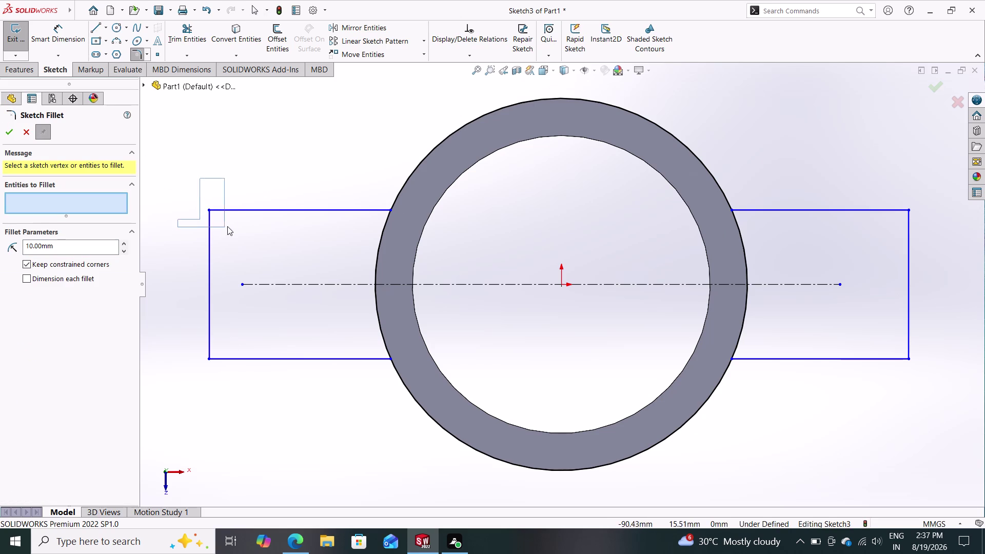
drag(226, 226, 232, 225)
drag(195, 338, 200, 365)
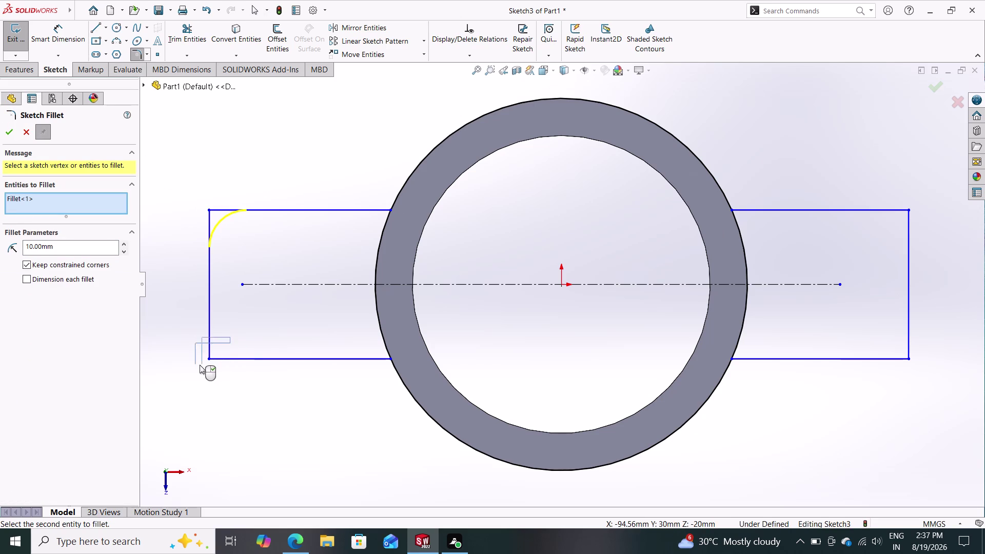
drag(201, 365, 195, 364)
drag(193, 357, 236, 357)
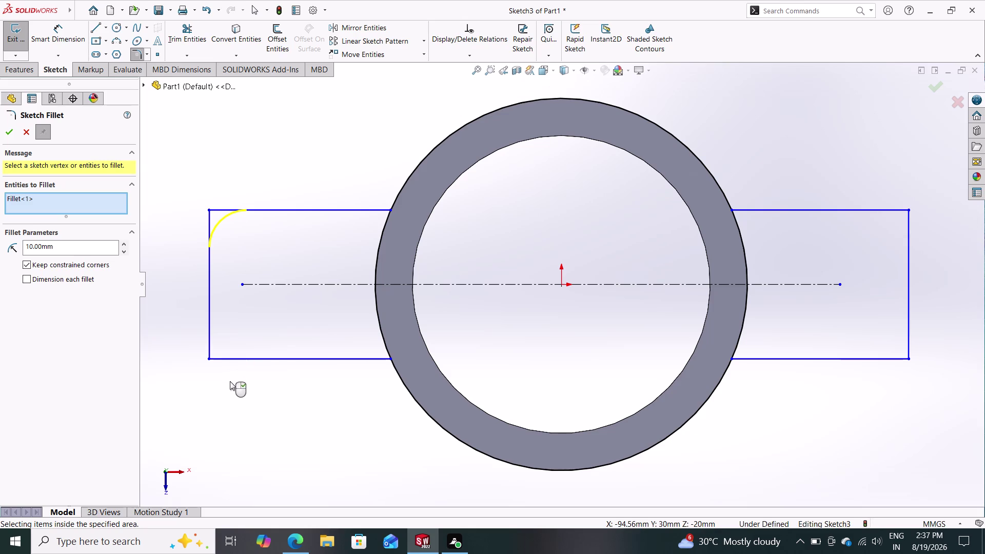
drag(234, 380, 190, 331)
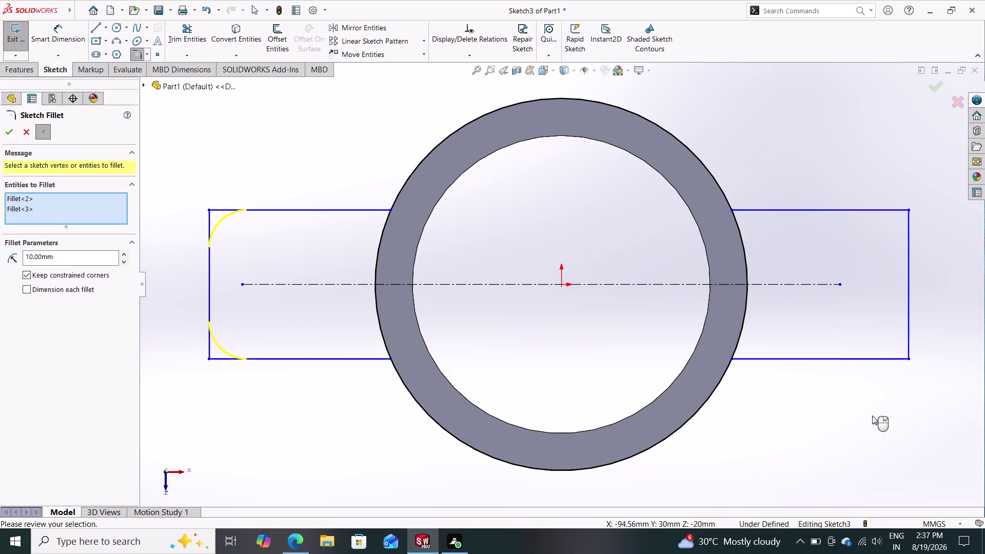
drag(922, 408, 886, 325)
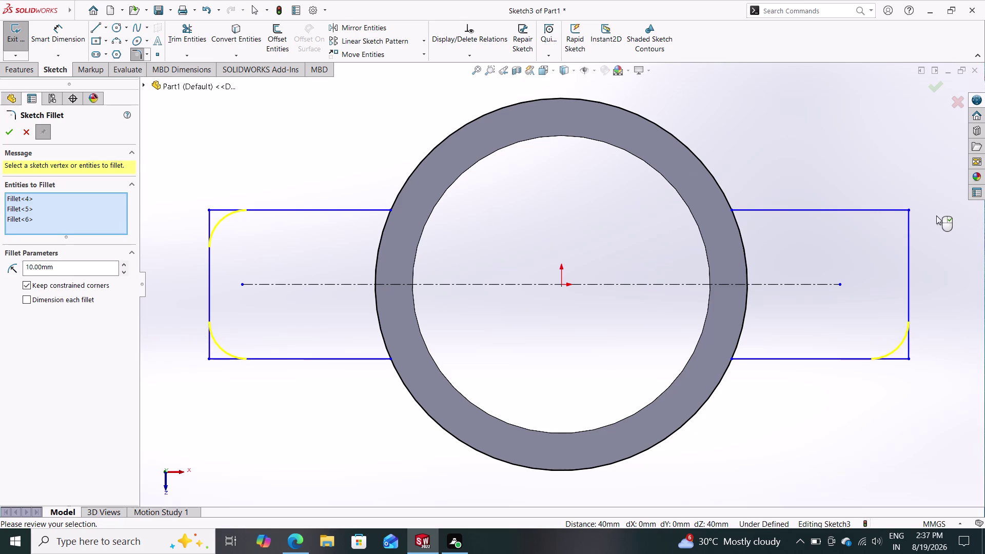
drag(937, 216, 874, 234)
drag(899, 167, 886, 213)
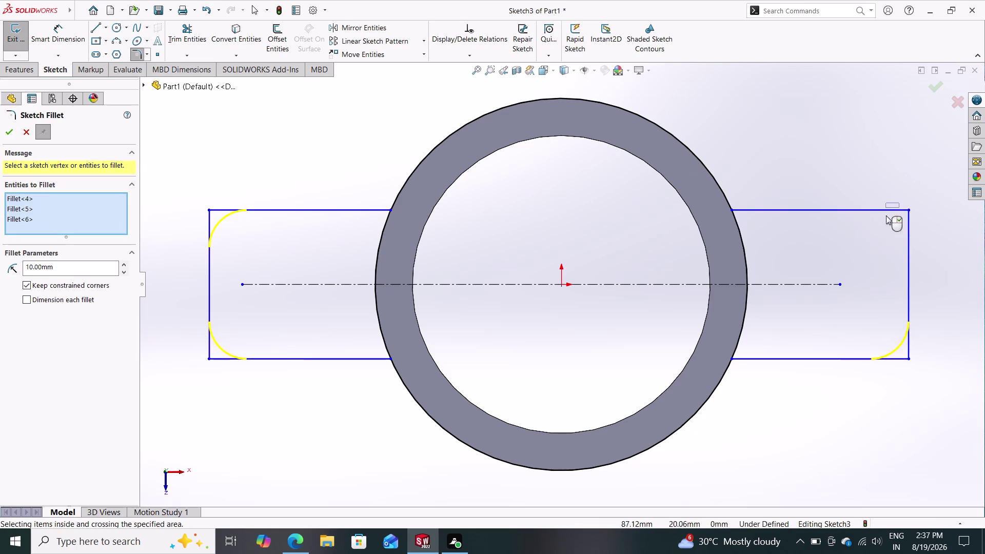
drag(885, 213, 919, 237)
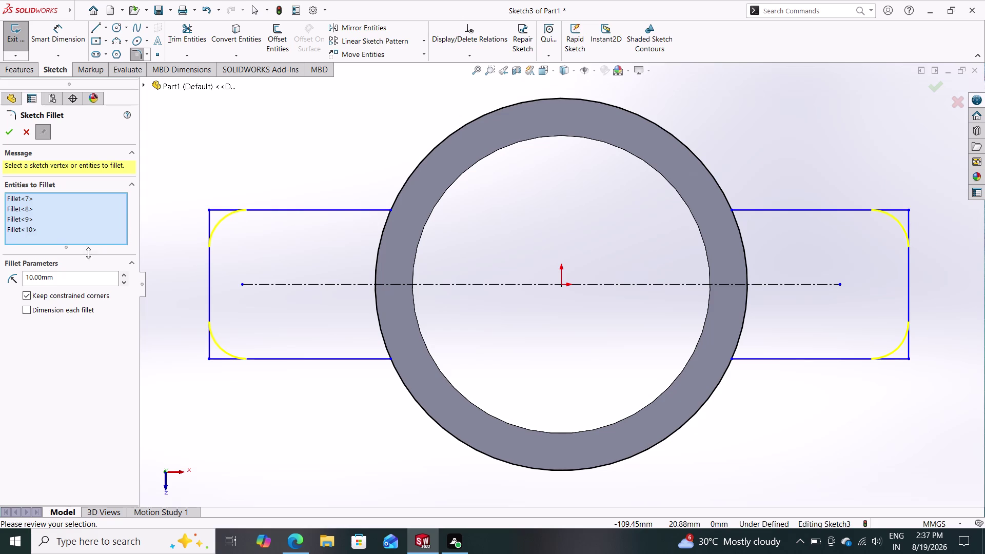
Set the fillet radius to 5 mm and apply it to all four corners.
drag(78, 274, 0, 278)
key(5)
key(Return)
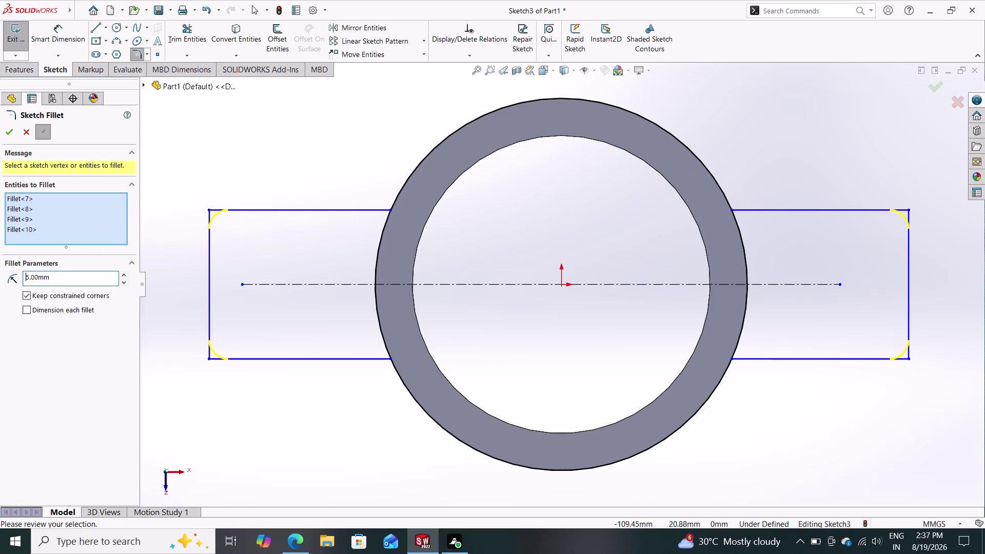
click(10, 129)
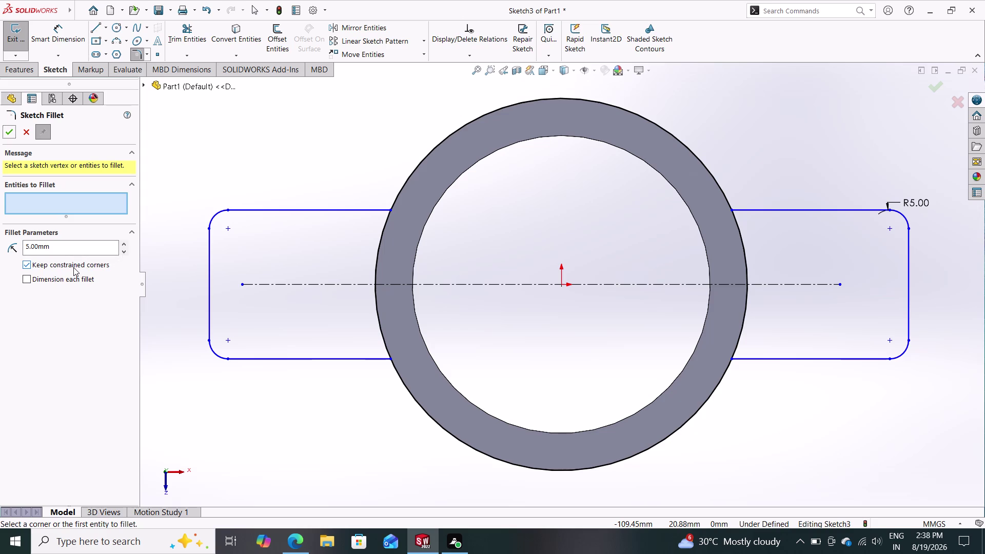
click(113, 27)
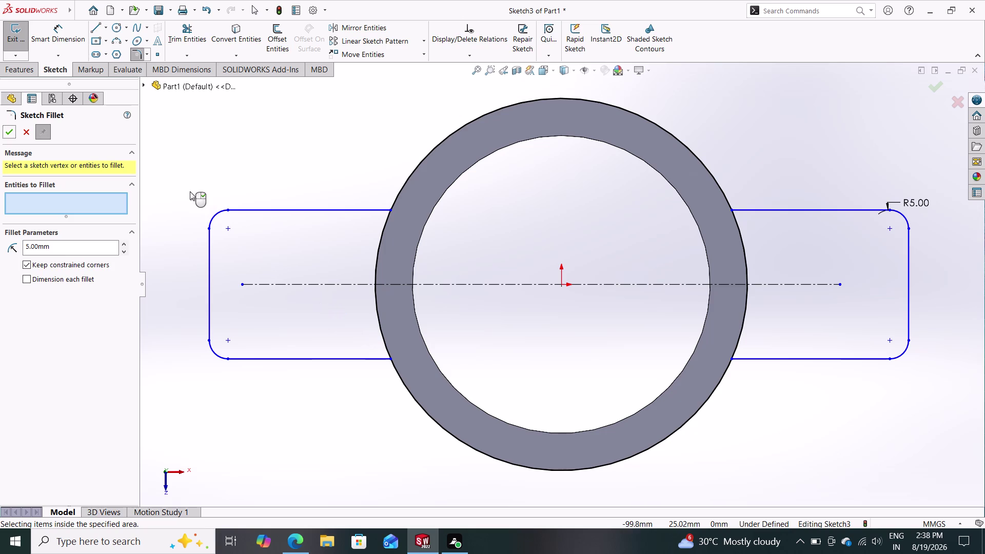
click(117, 25)
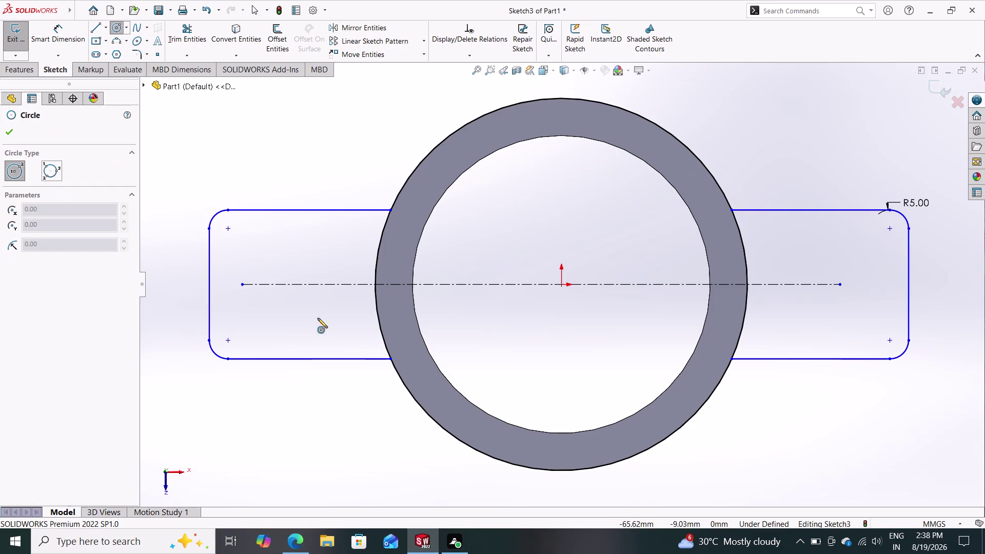
Draw two circles centred on the centreline, one inside each tab outline.
click(293, 284)
click(309, 306)
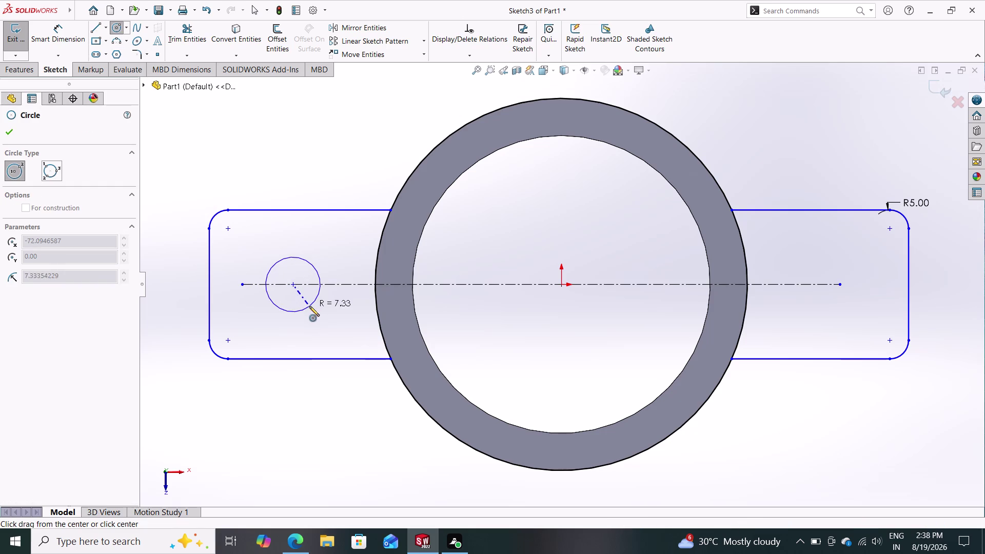
click(808, 284)
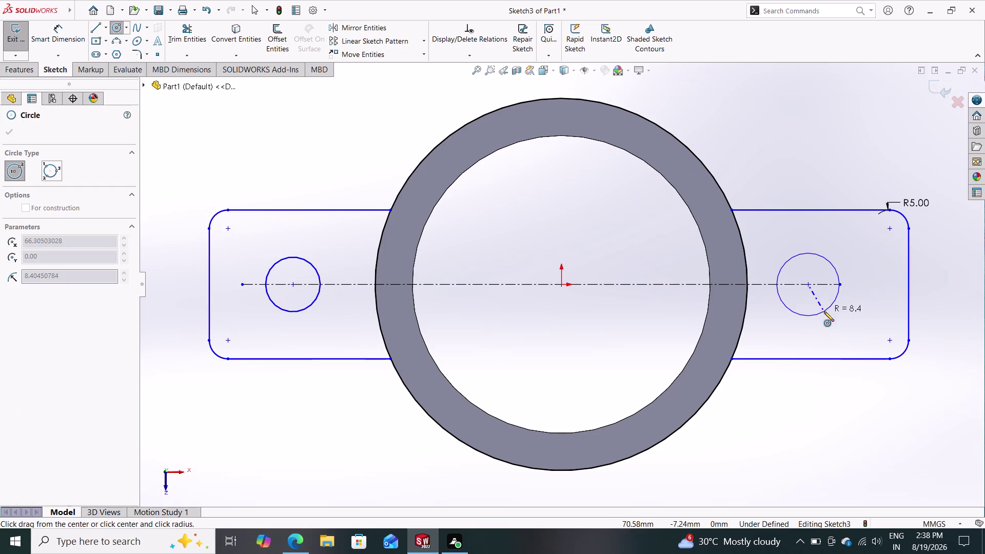
click(824, 312)
key(Escape)
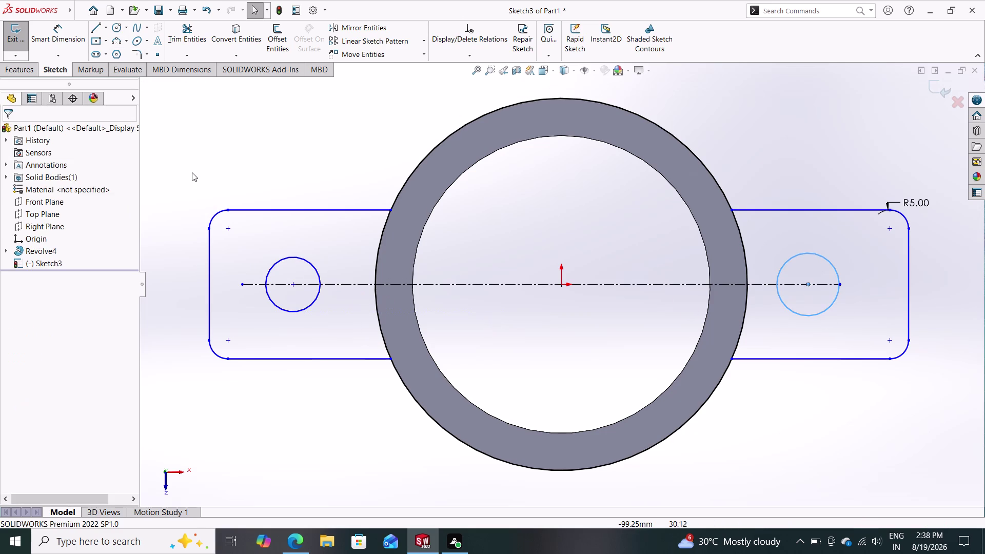
click(59, 31)
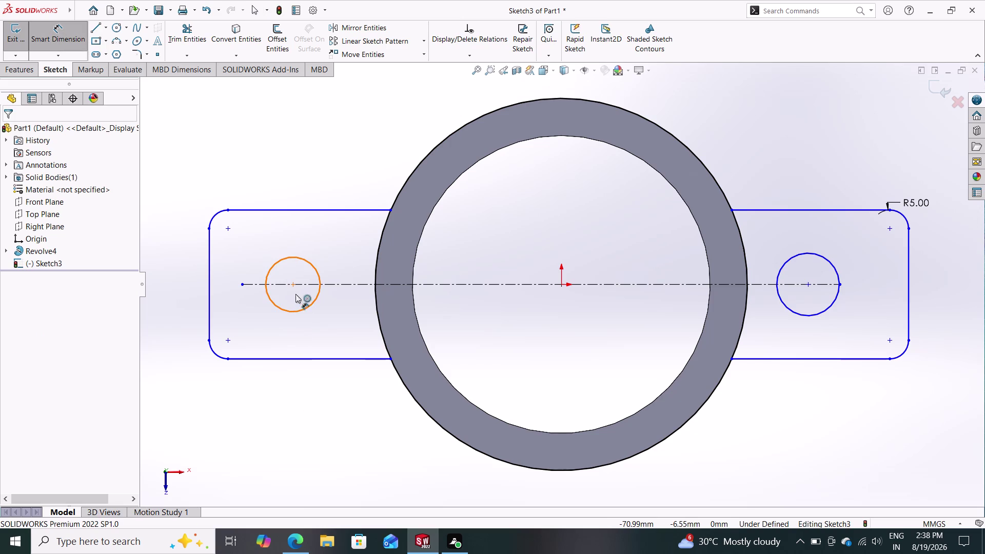
Dimension the distance between the two hole centres as 160 mm.
click(292, 286)
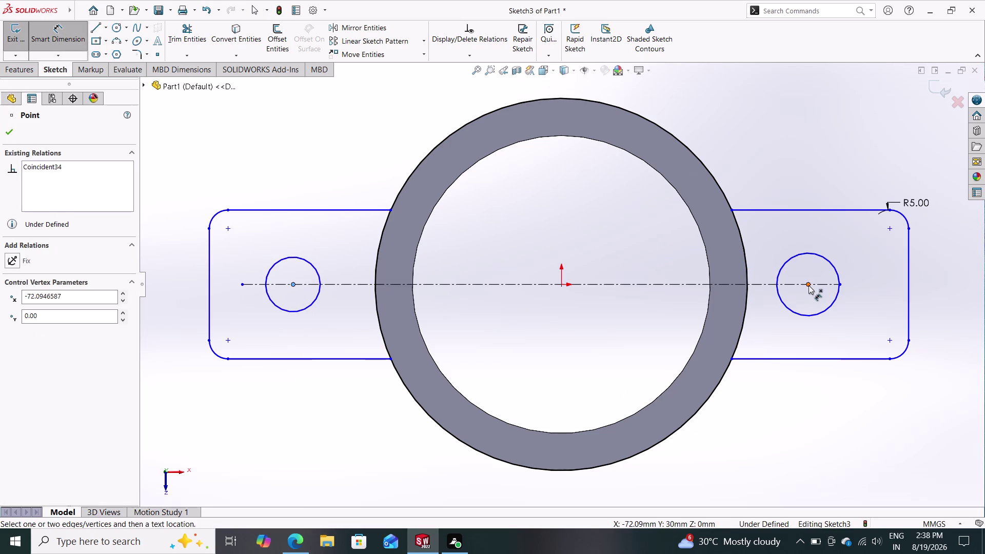
click(808, 285)
click(540, 492)
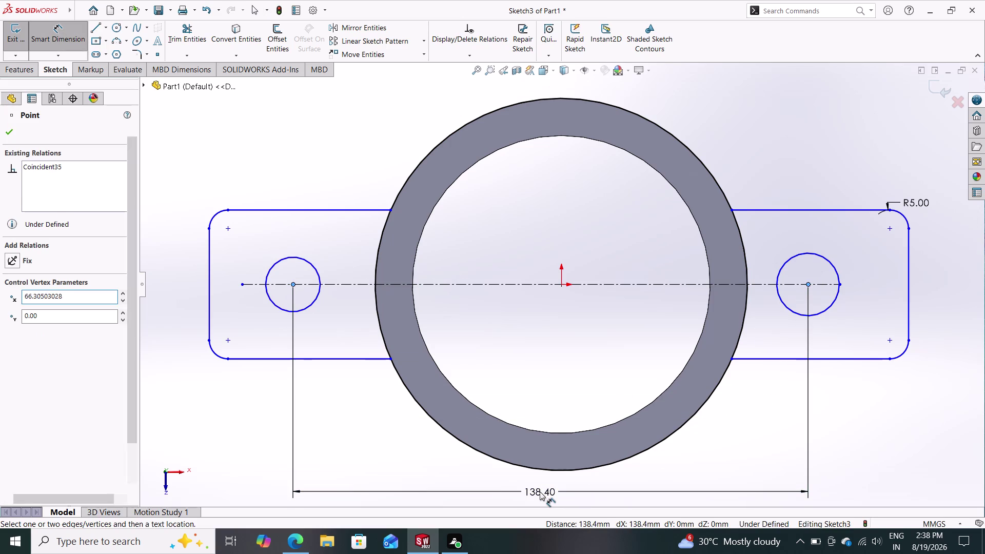
text(160)
key(Return)
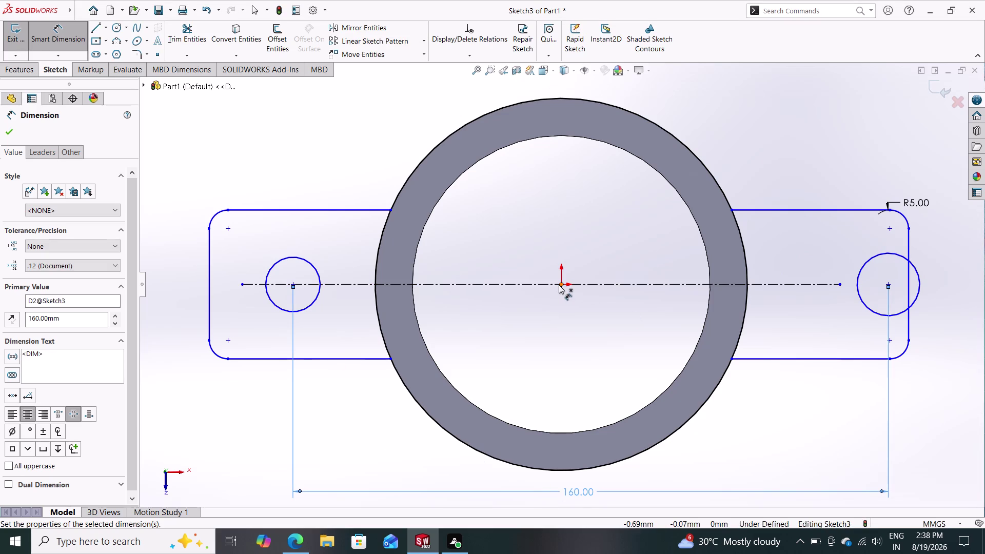
Dimension the left hole centre 80 mm from the sketch origin.
drag(562, 285, 546, 283)
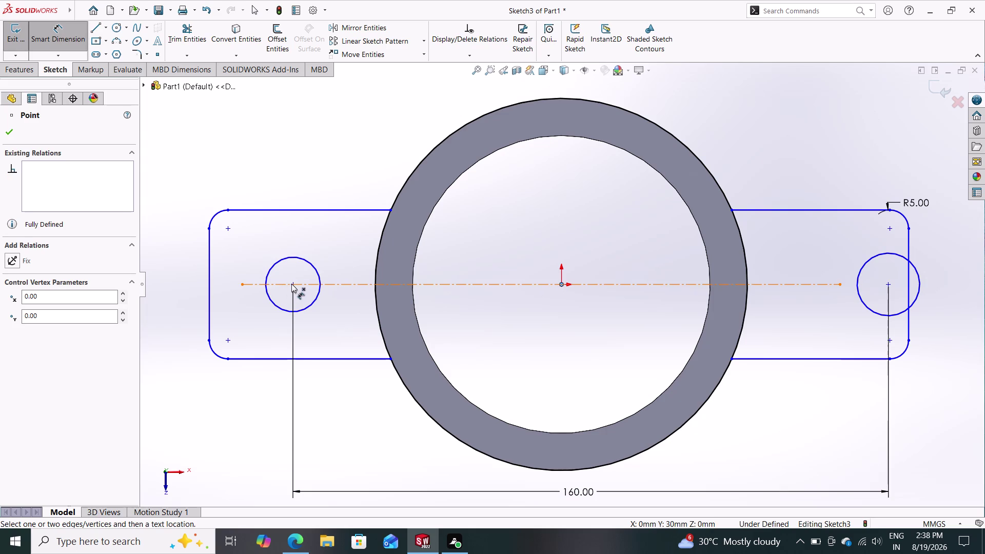
drag(292, 283, 308, 289)
click(428, 452)
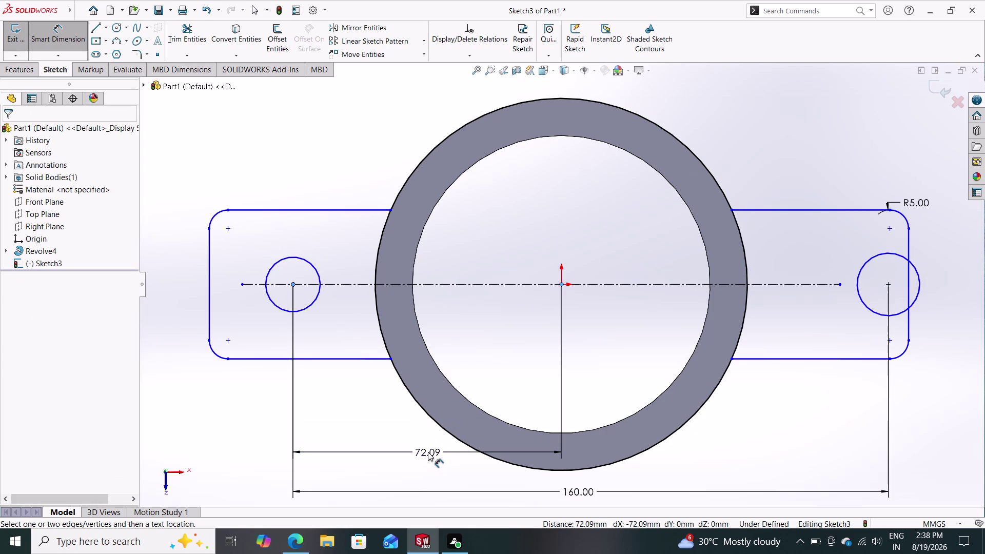
text(80)
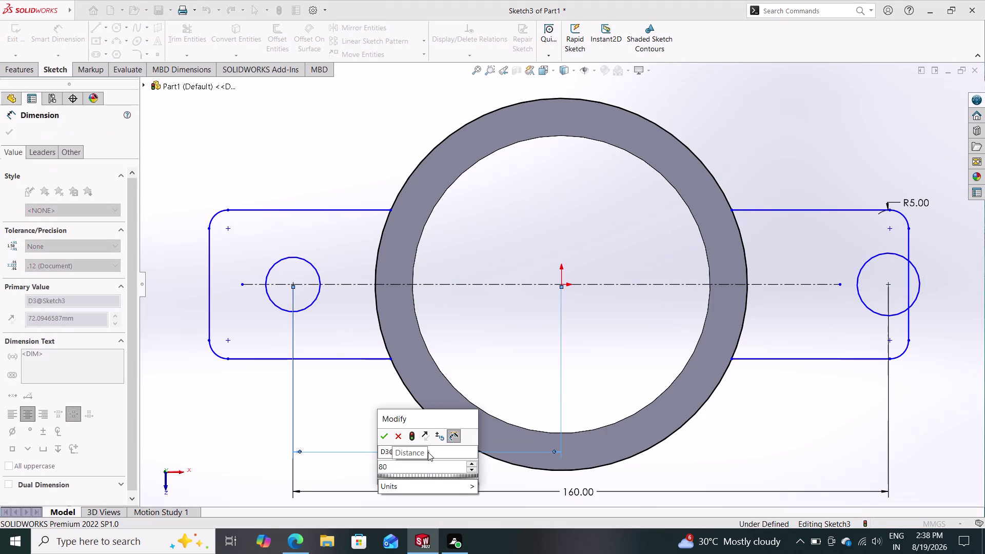
key(Return)
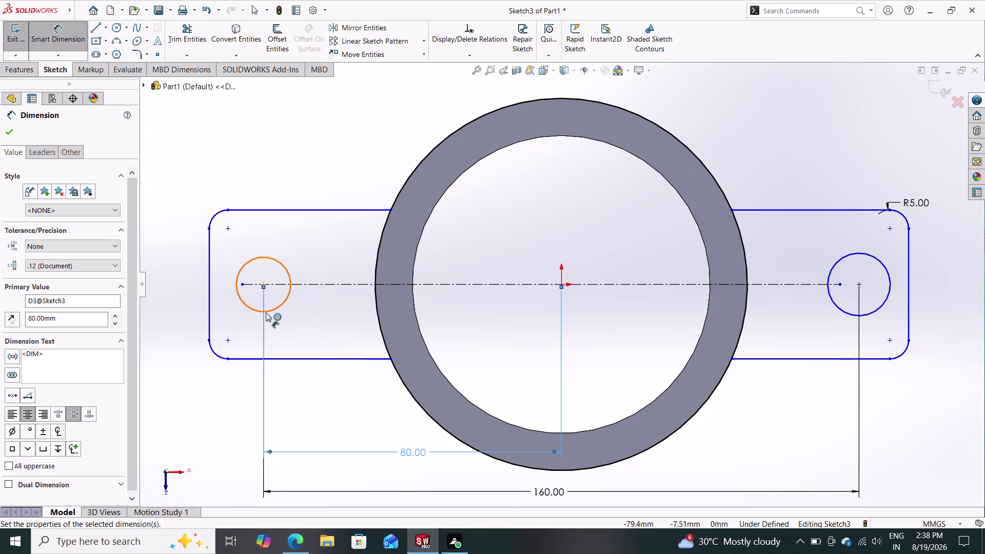
Dimension the left and right hole circles each at 20 mm diameter, placed above the flanges.
click(265, 257)
click(264, 156)
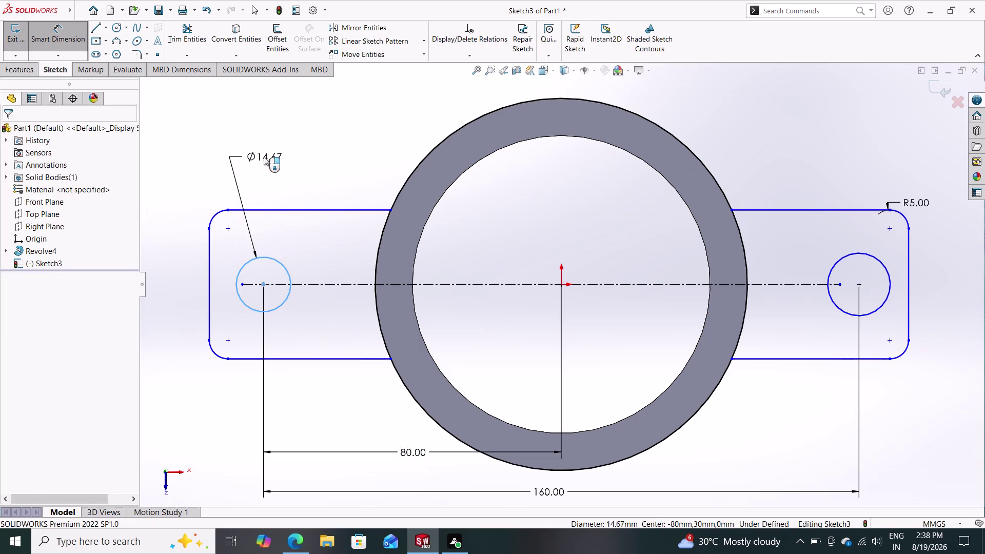
text(20)
key(Return)
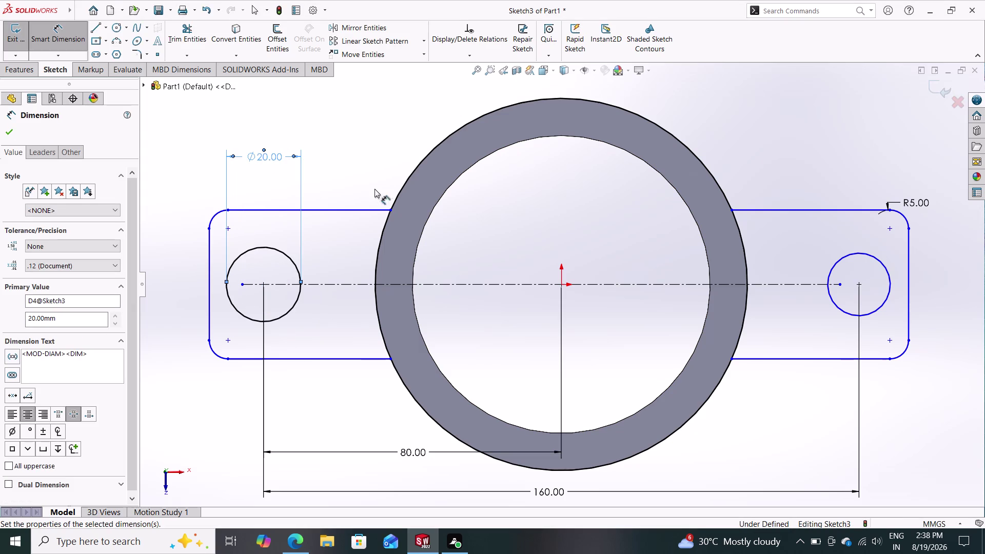
drag(866, 253, 860, 249)
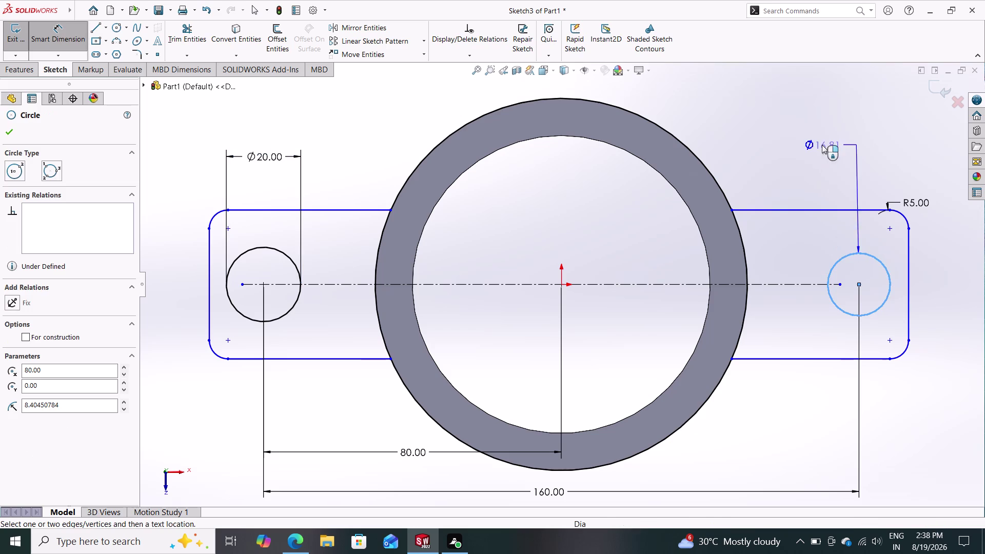
click(846, 133)
text(20)
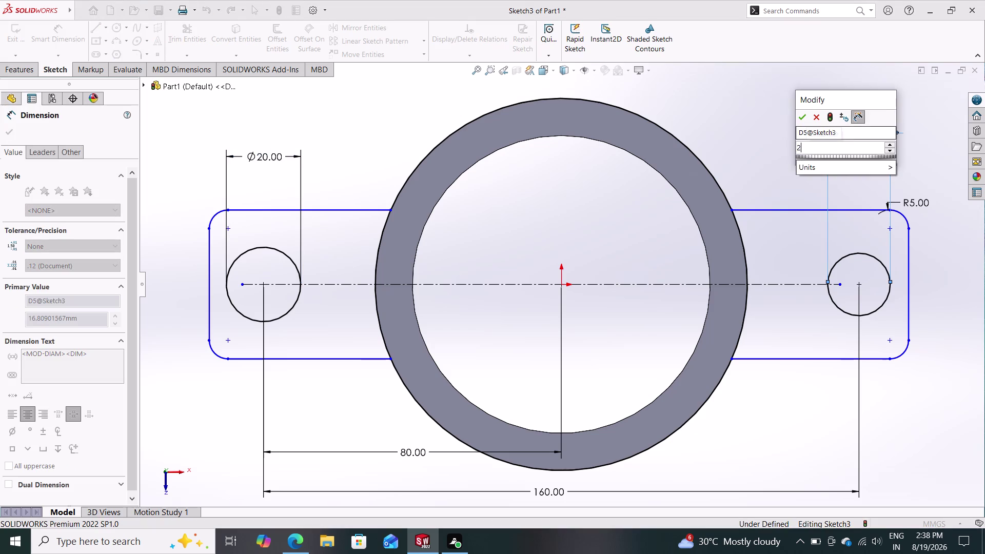
key(Return)
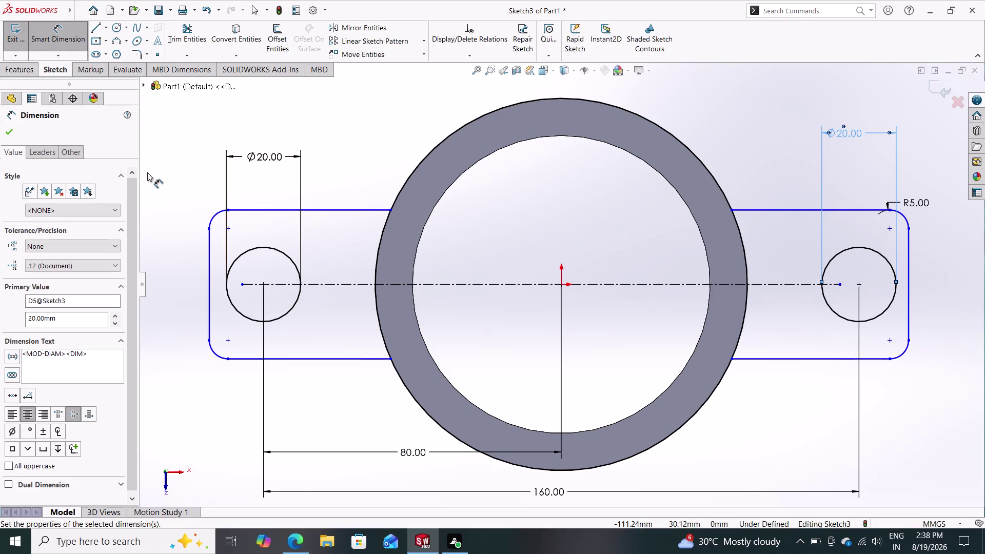
click(11, 130)
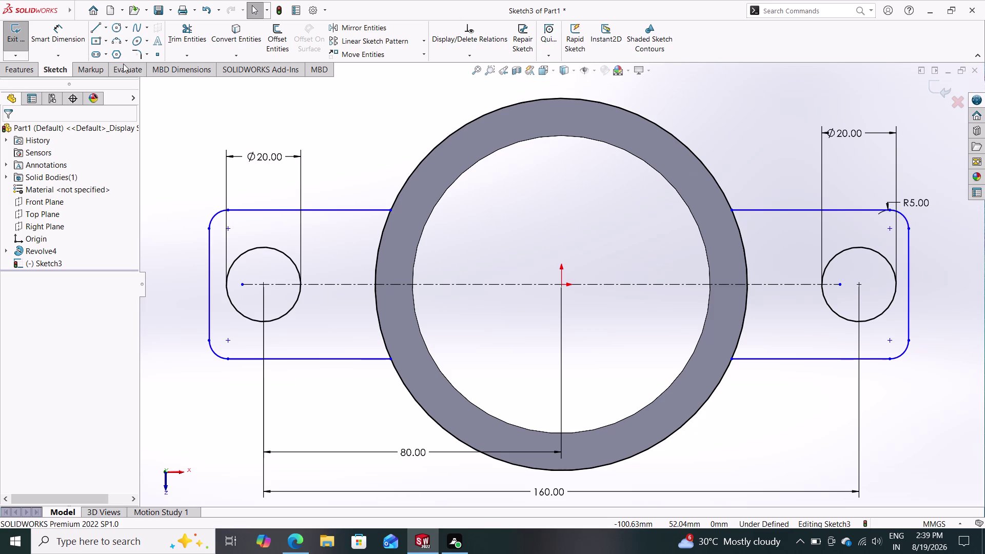
Try changing the 37.07 flange height to 40, undo it, and delete that dimension.
click(60, 36)
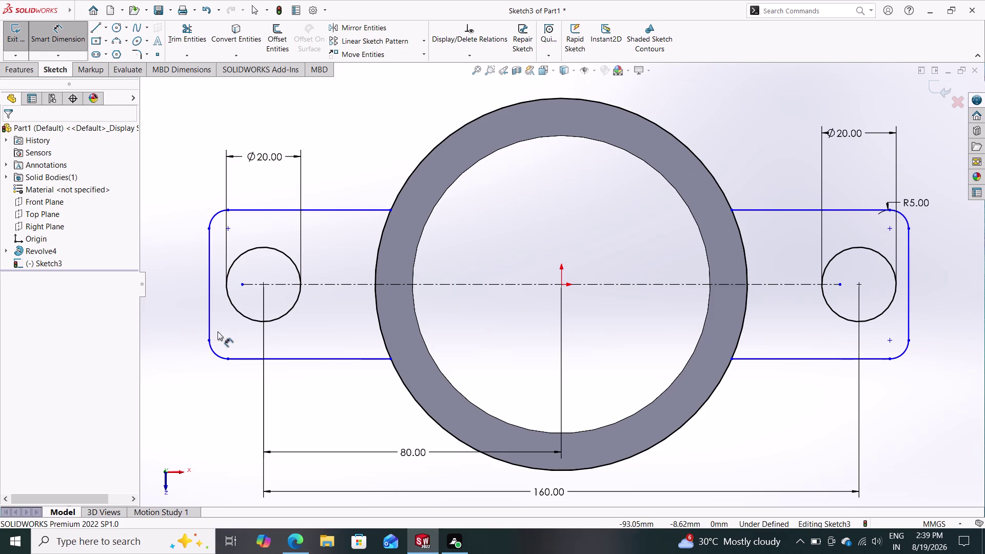
click(216, 353)
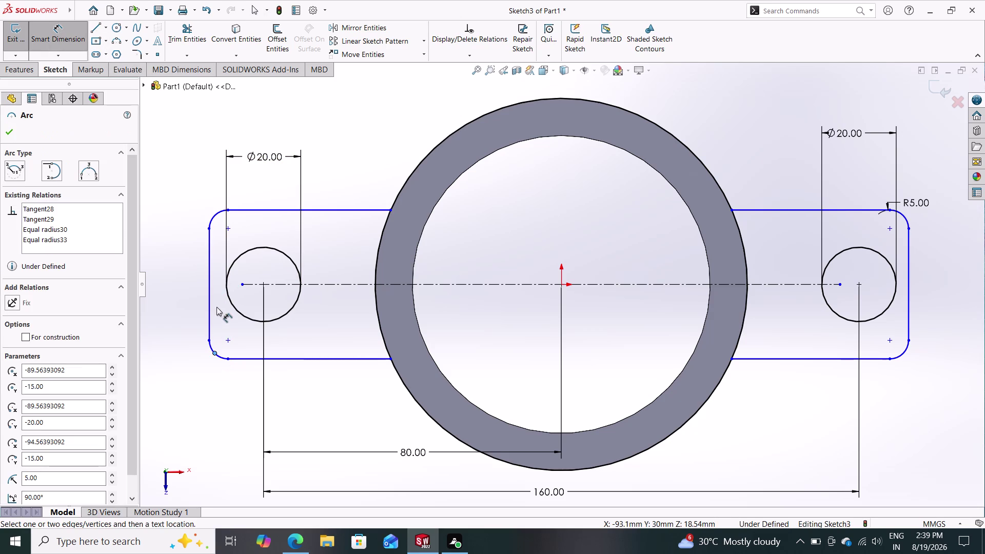
click(215, 215)
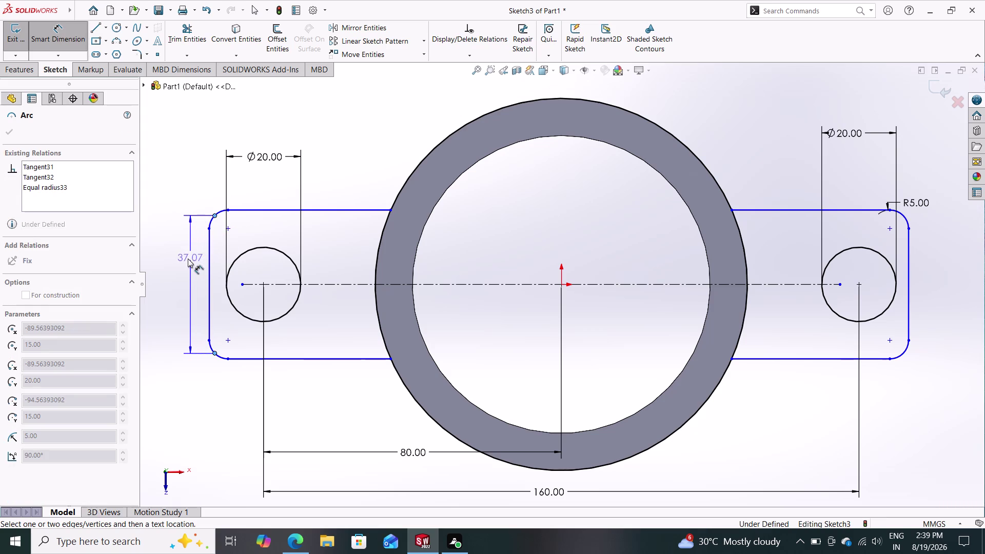
click(176, 261)
text(4)
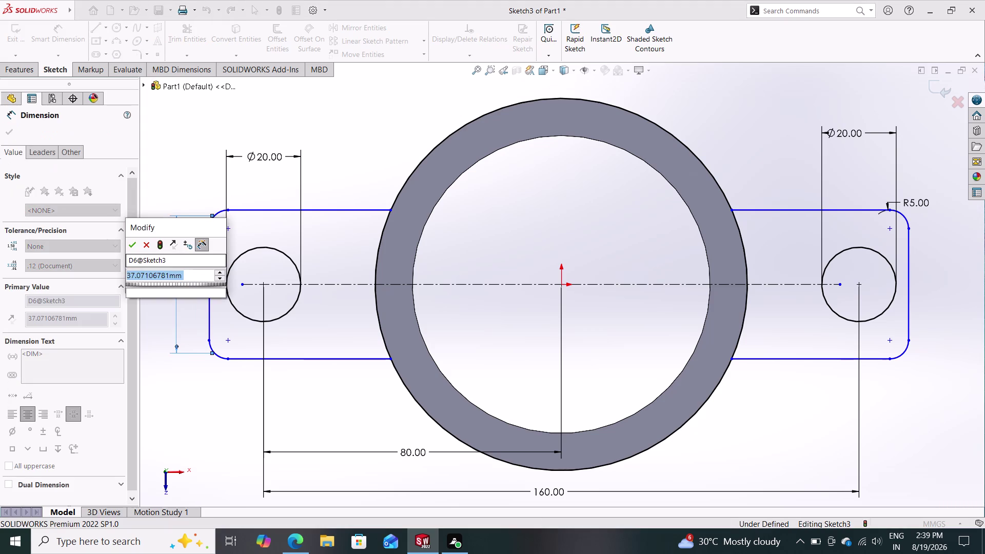
text(0)
key(Return)
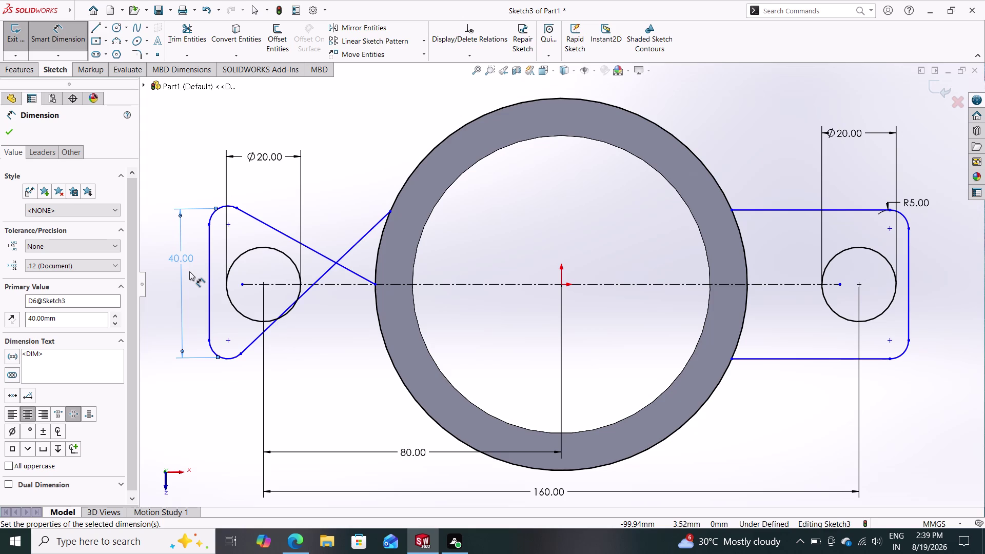
key(ctrl+z)
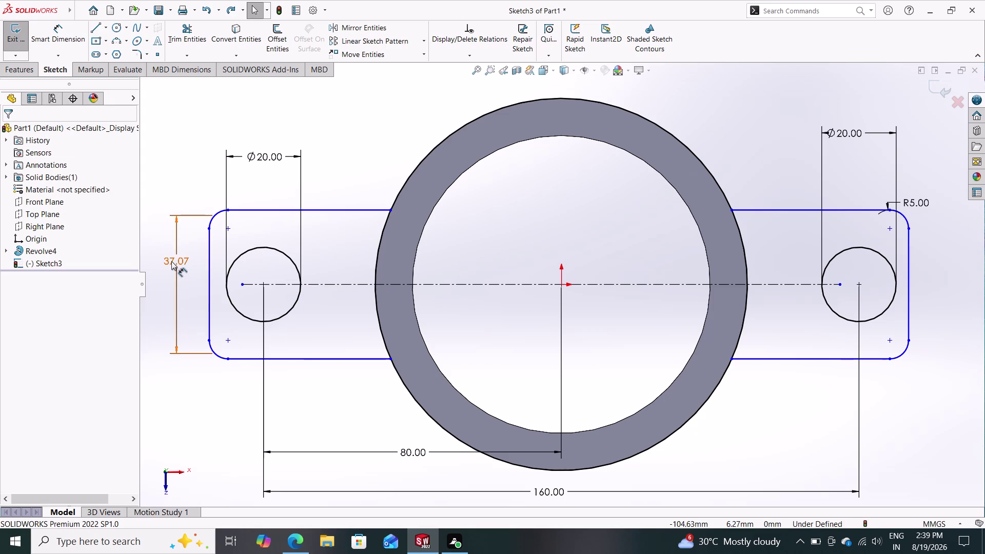
click(172, 261)
key(Delete)
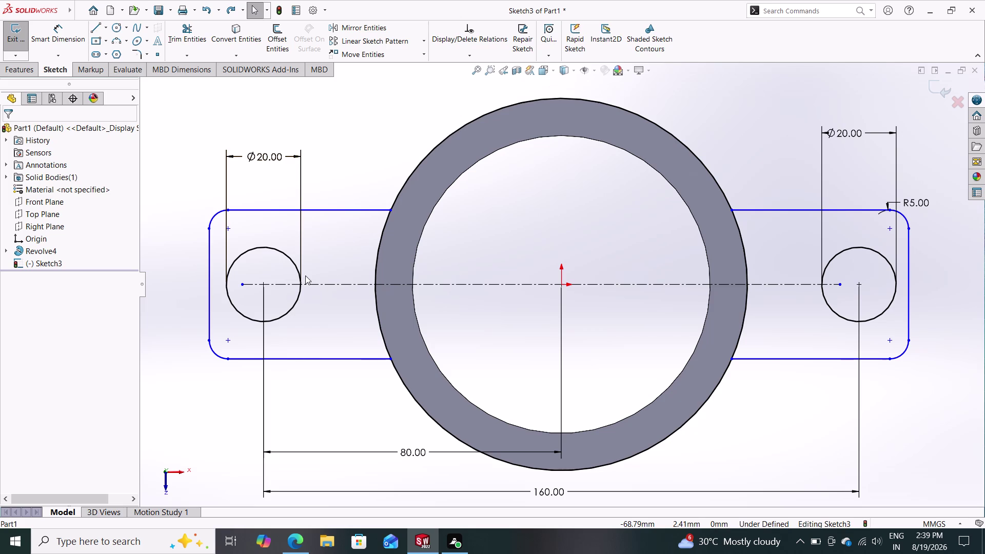
Dimension the top-to-bottom ring junction points of the left and right flanges at 40 mm.
click(59, 30)
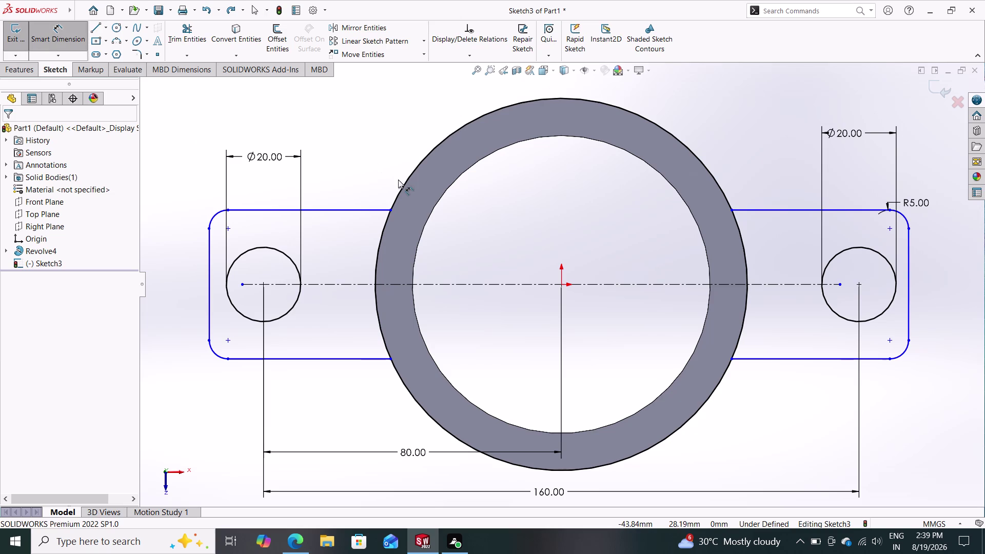
click(390, 208)
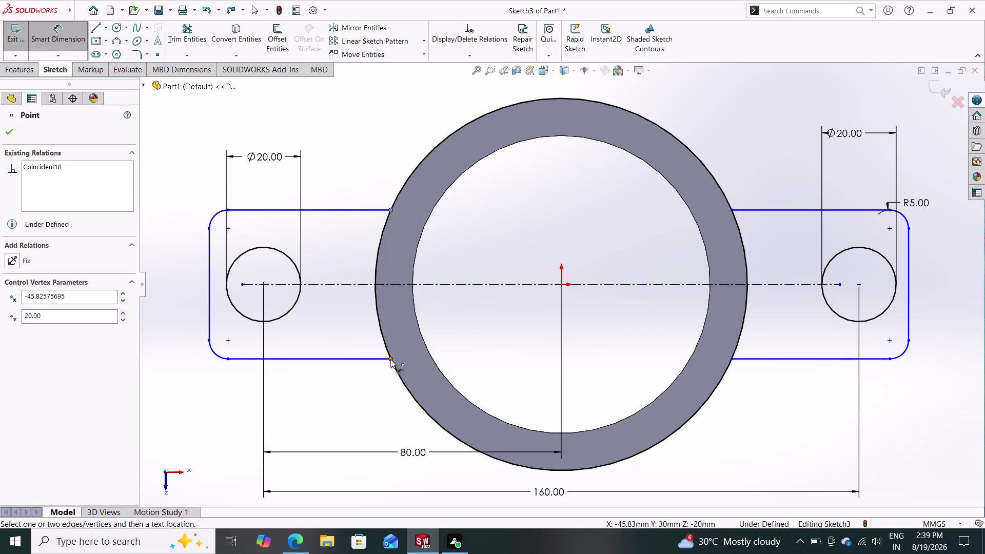
drag(391, 359, 387, 352)
click(179, 275)
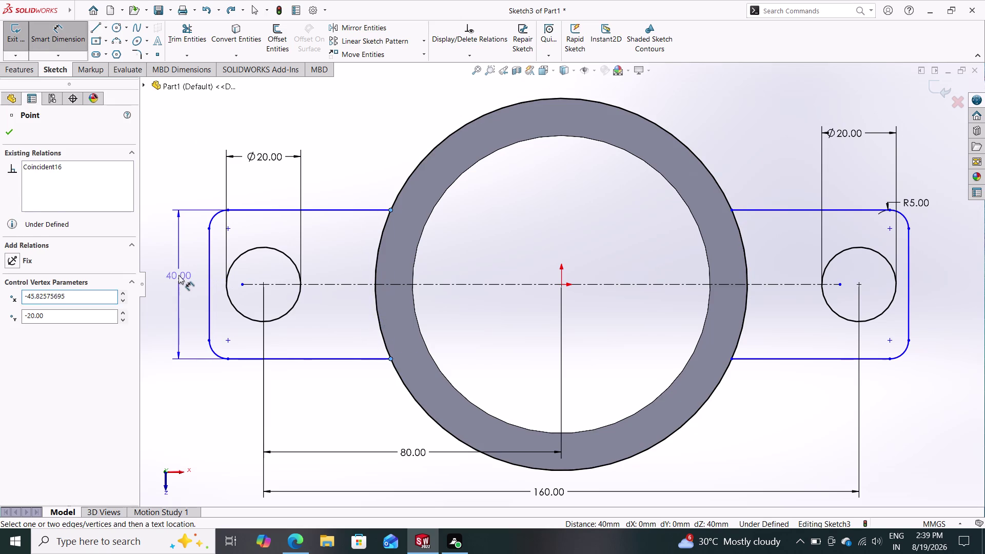
click(133, 259)
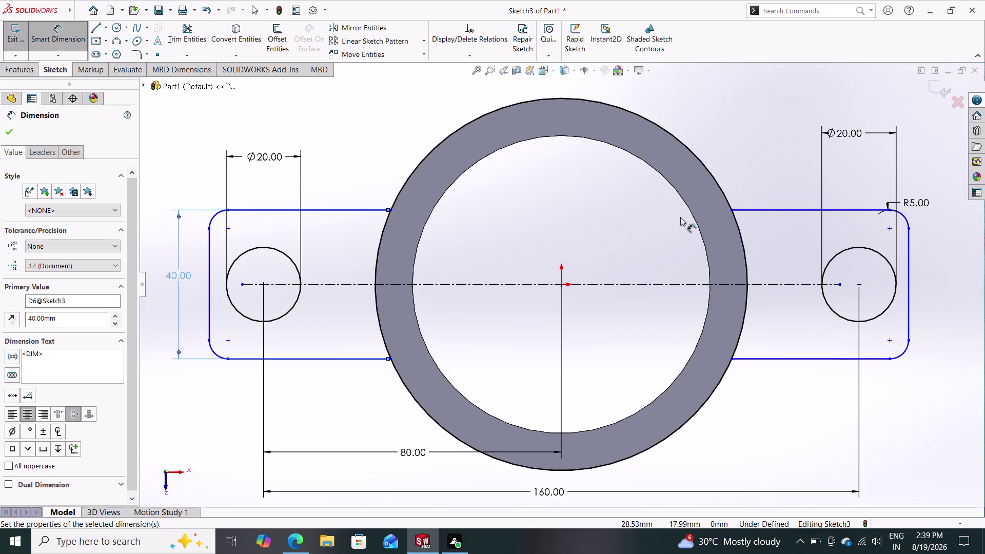
click(732, 209)
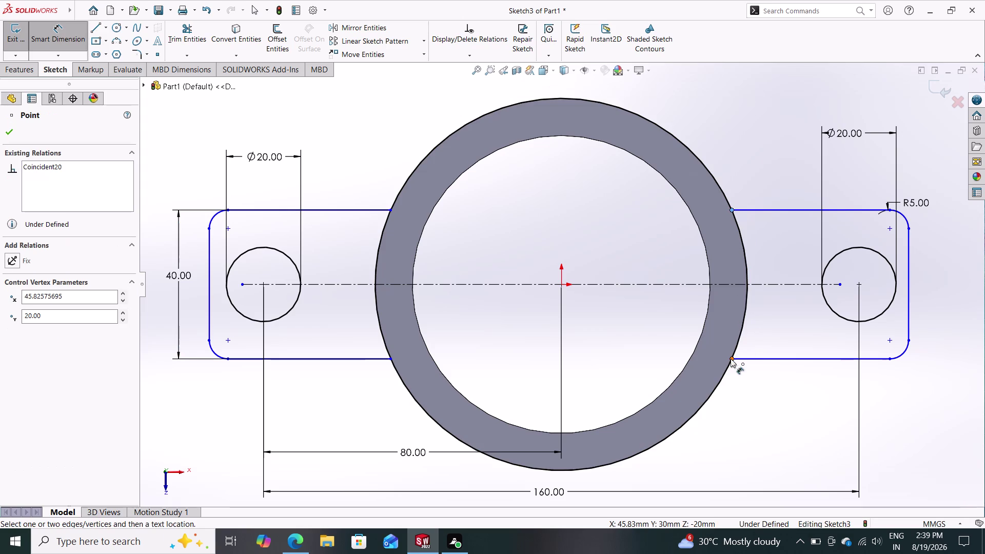
click(731, 358)
click(944, 280)
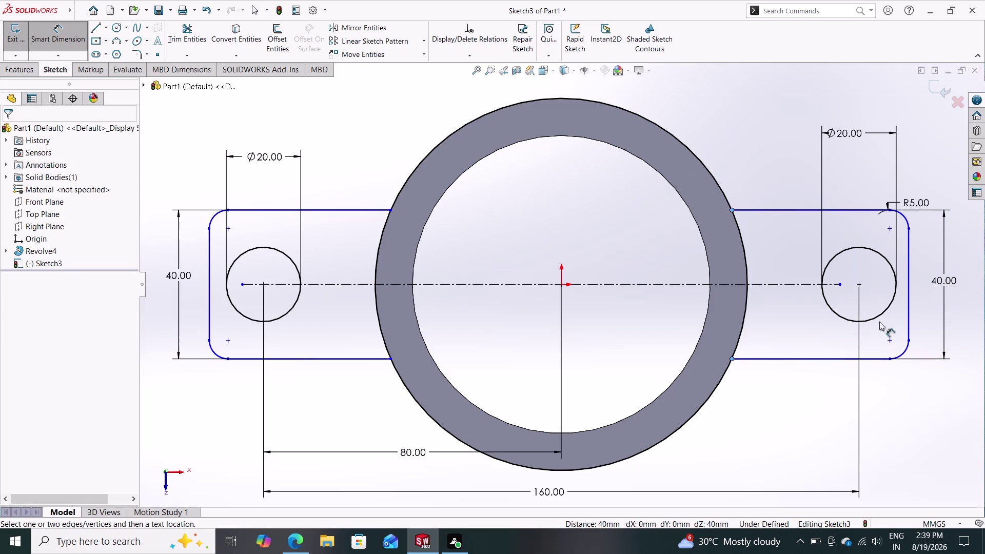
click(903, 263)
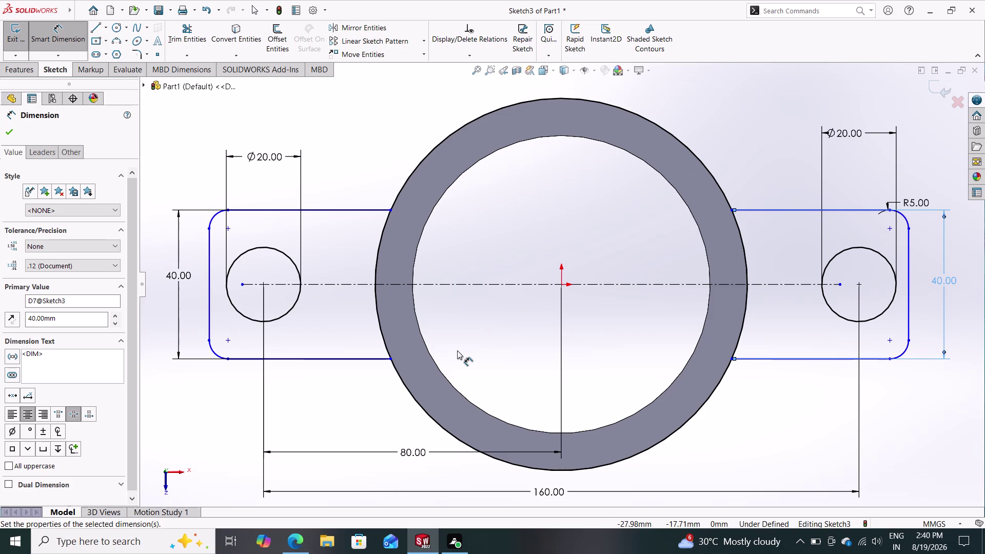
scroll(down, 3)
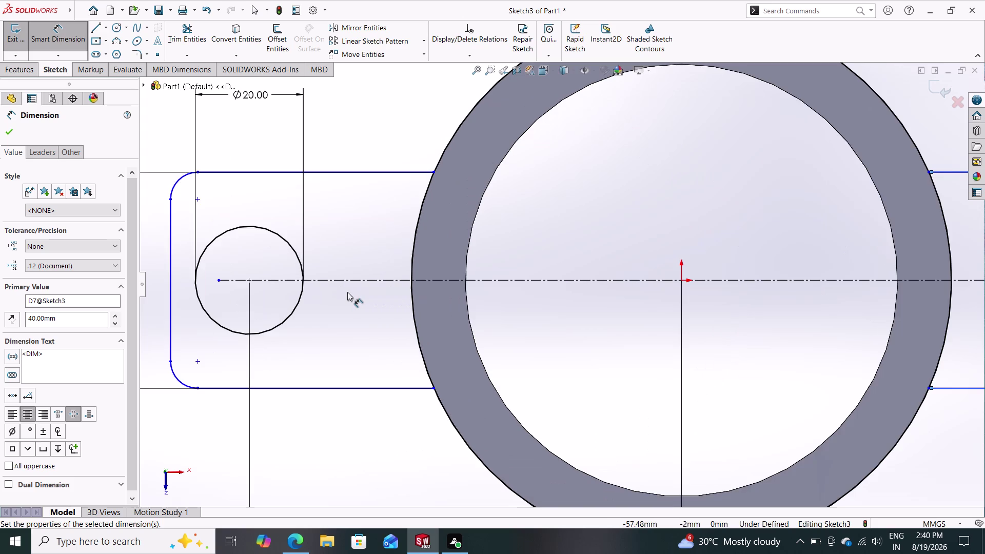
scroll(up, 3)
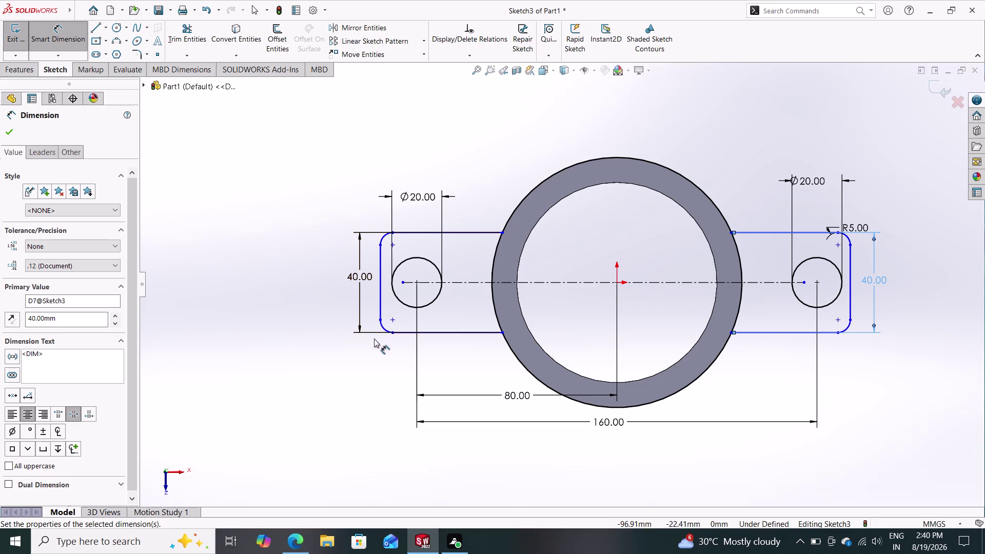
Dimension the outline's left and right end edges 200 mm apart.
click(381, 284)
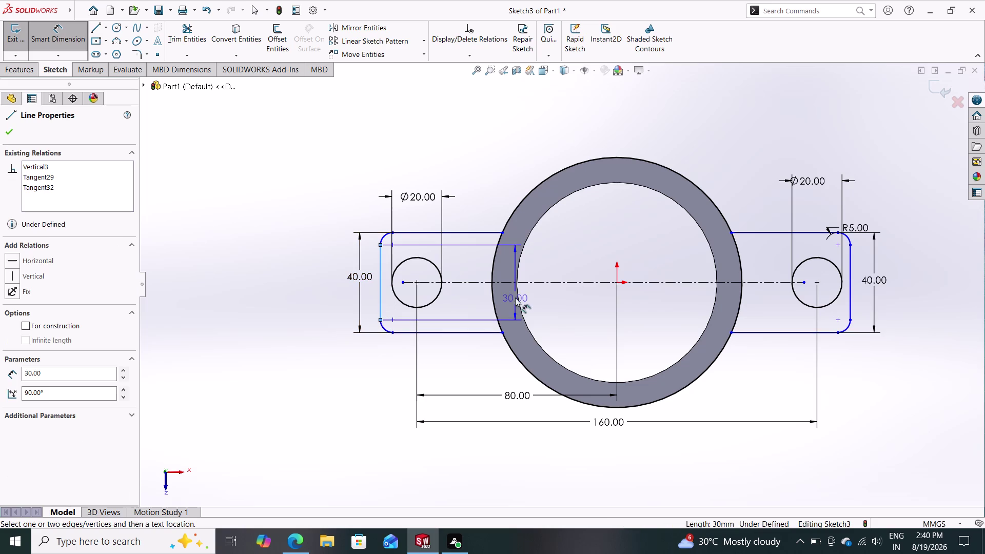
click(852, 278)
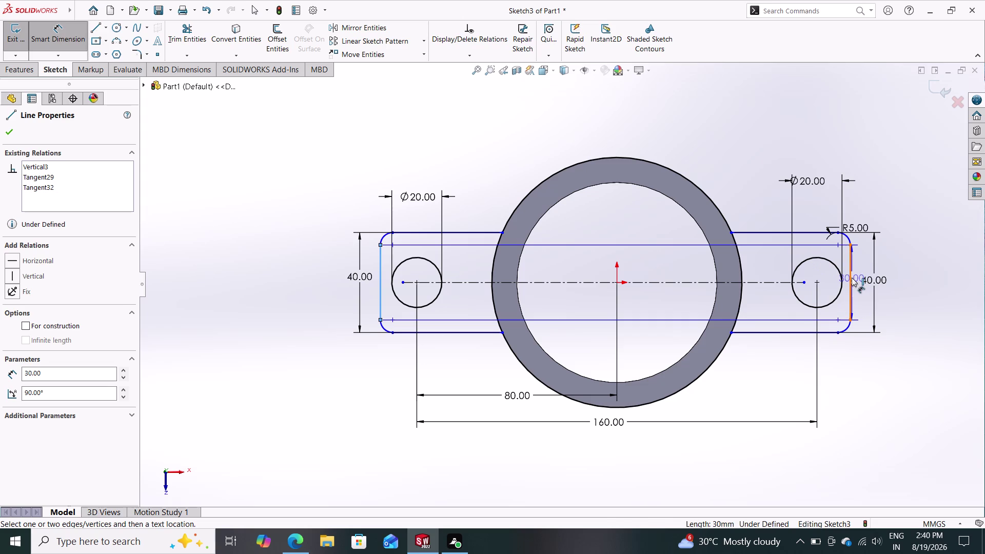
click(599, 124)
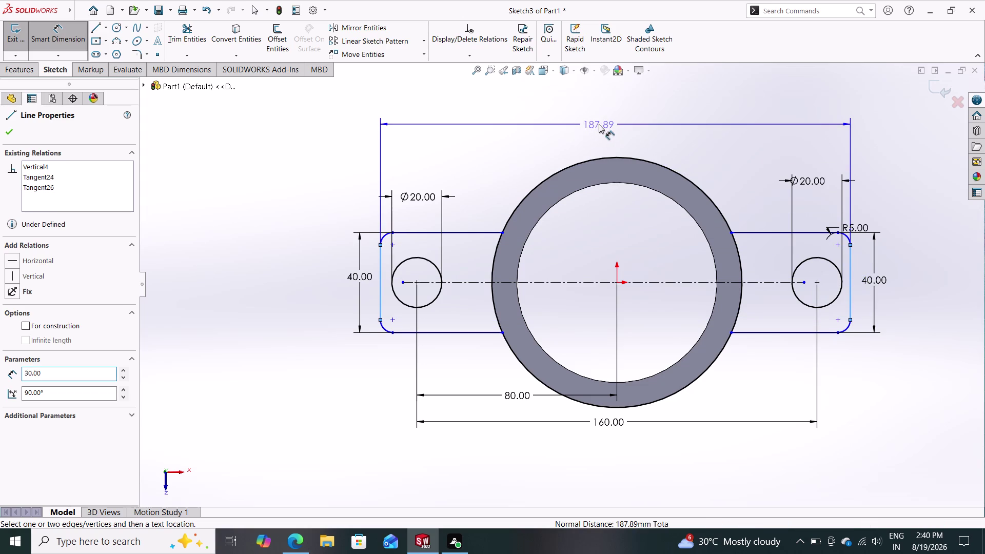
text(200)
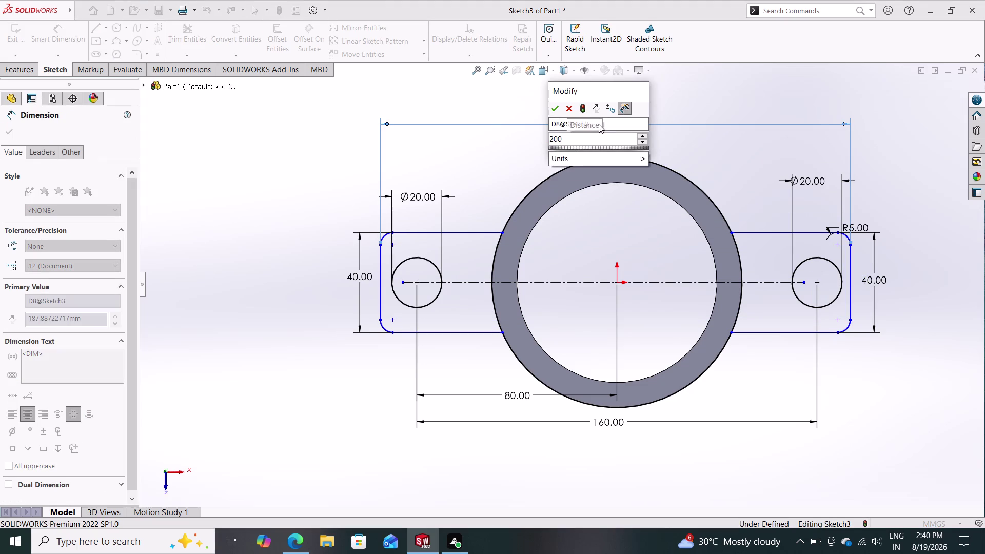
key(Return)
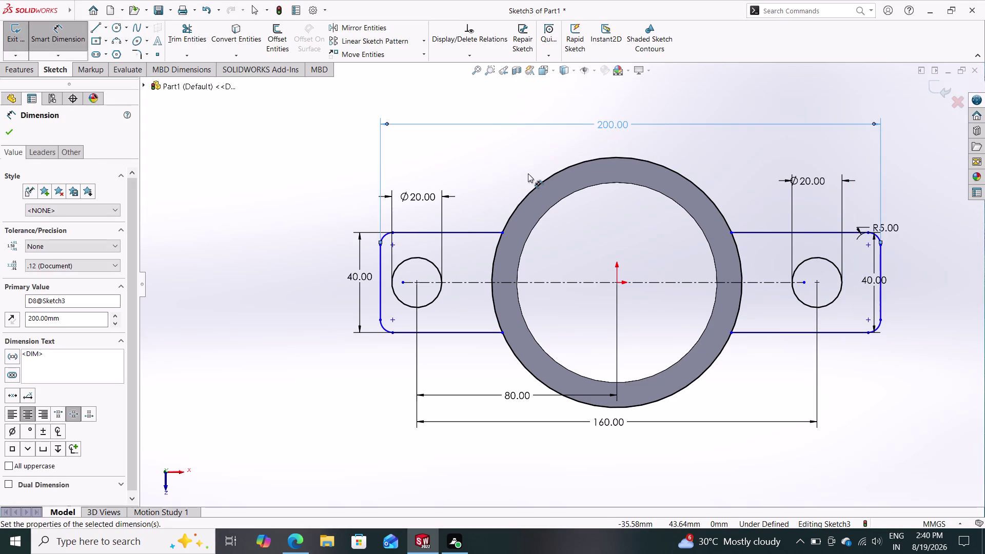
Dimension the left end edge 100 mm from the ring's centre point.
click(380, 280)
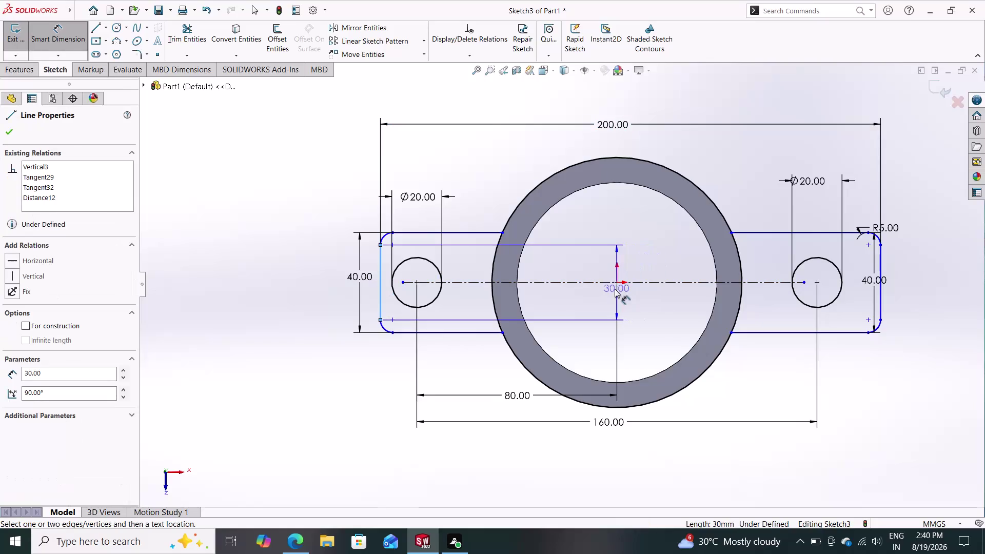
click(615, 283)
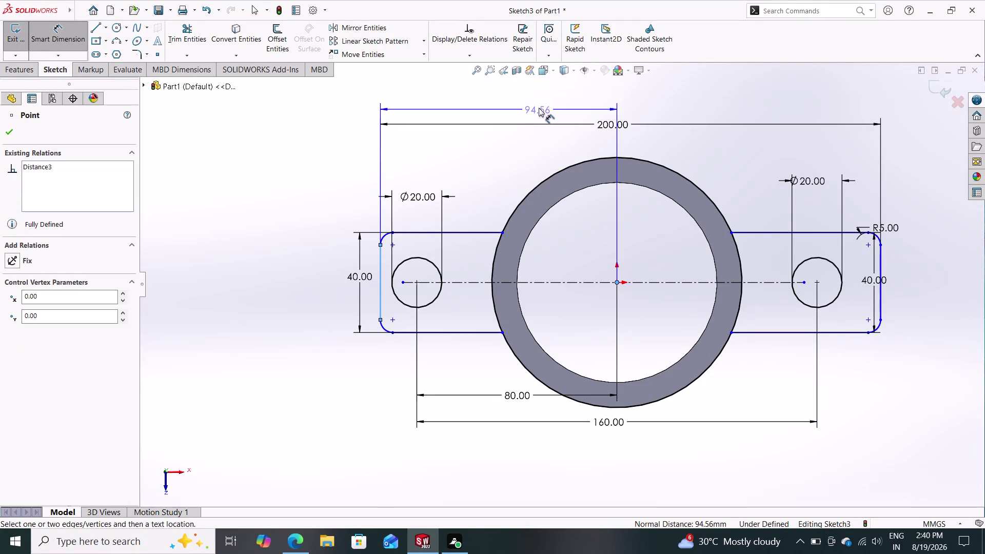
click(531, 96)
text(1)
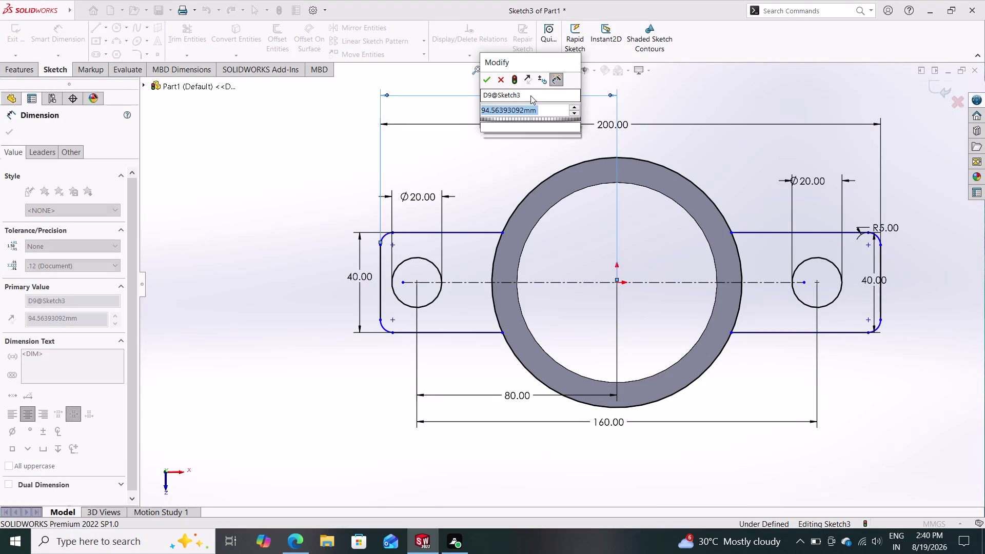
text(00)
key(Return)
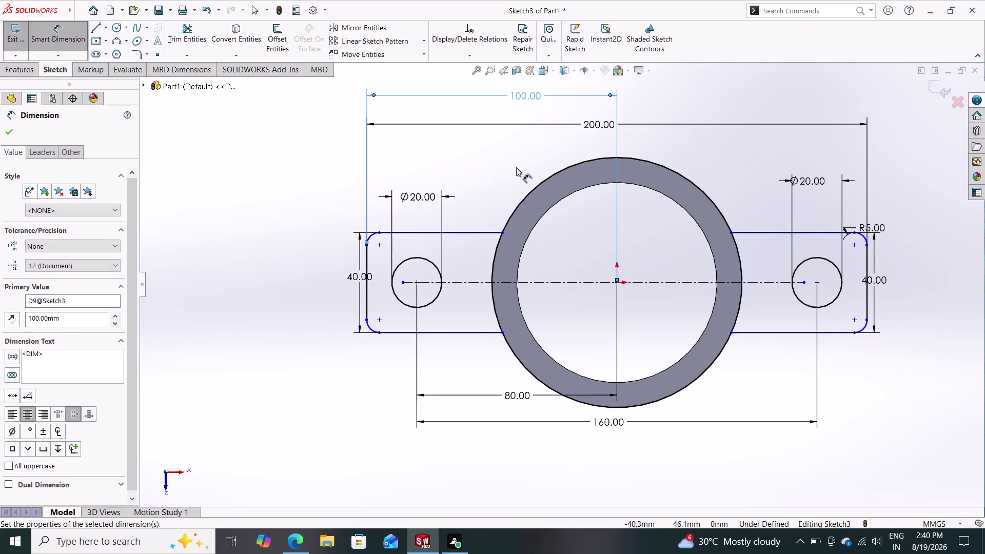
click(5, 130)
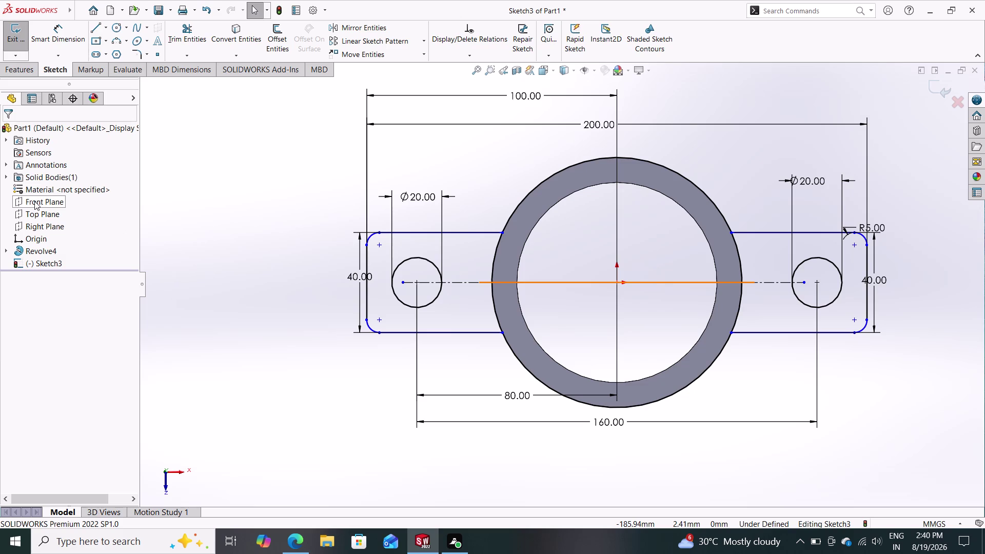
Start a Boss-Extrude and select both flange tab regions.
click(31, 69)
click(28, 29)
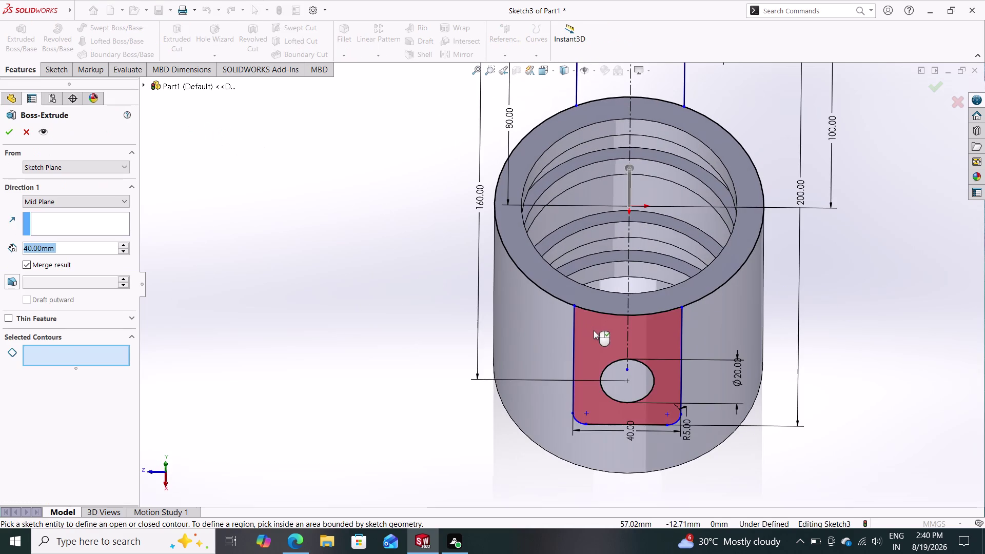
click(594, 331)
middle_drag(278, 214, 351, 259)
click(530, 173)
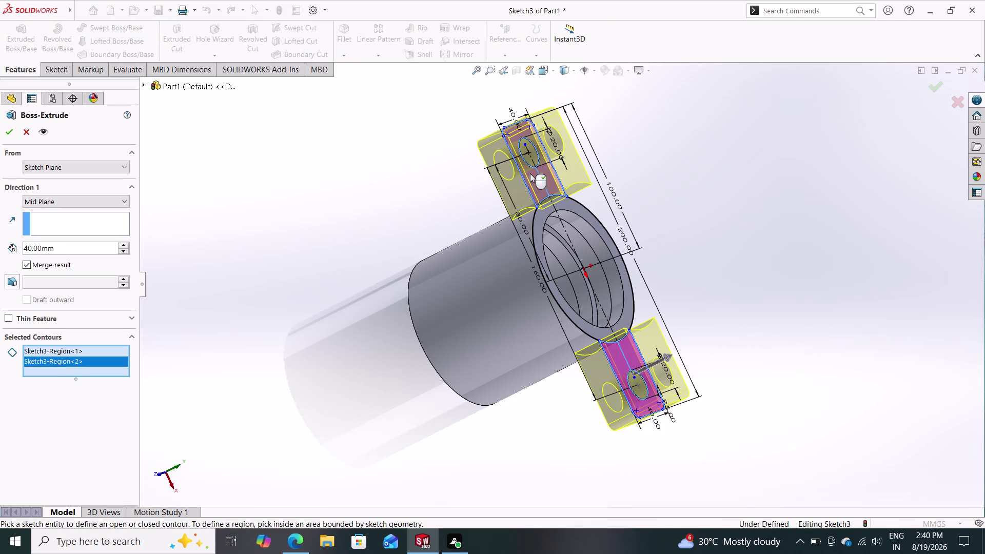
Extrude the regions Blind 10 mm in the reversed direction and accept.
click(65, 202)
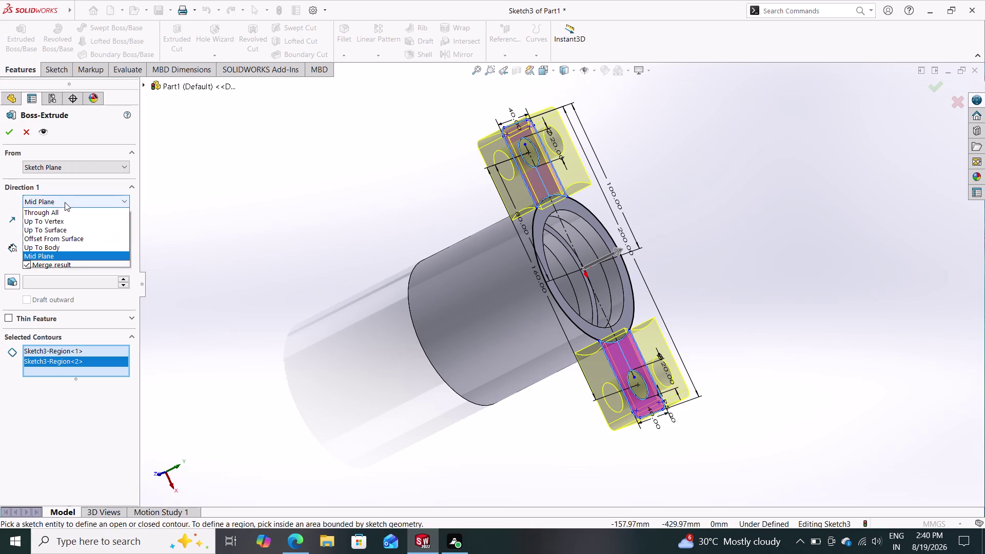
click(58, 214)
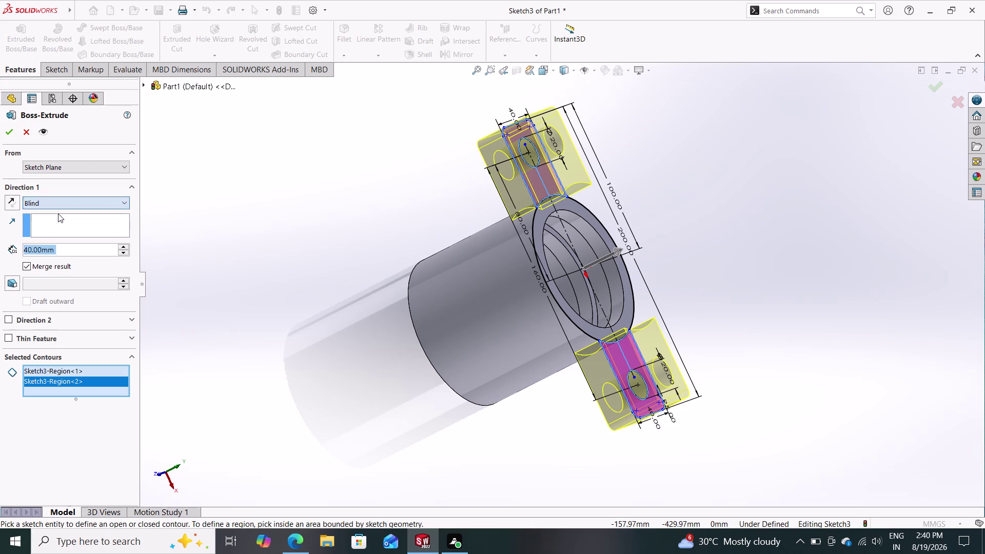
click(14, 204)
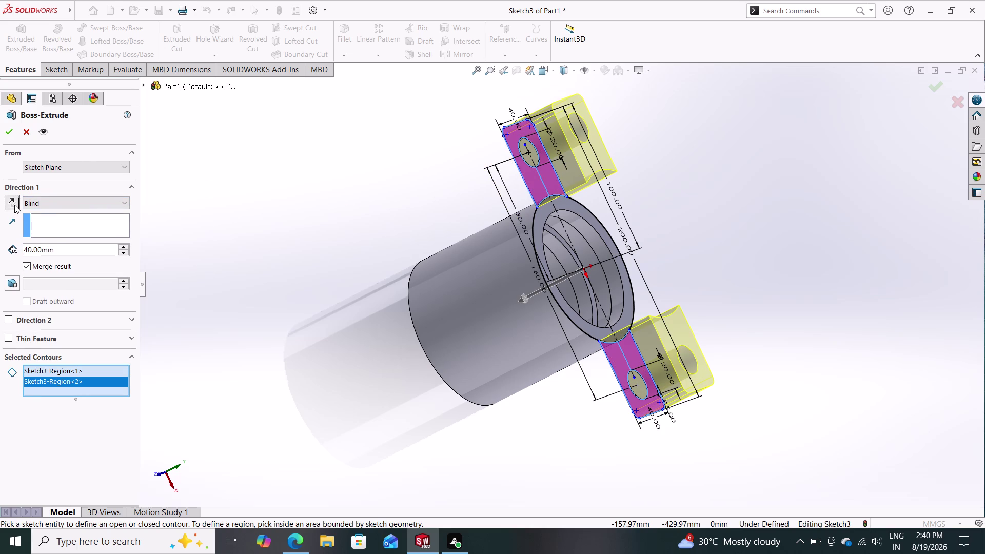
drag(71, 250, 0, 241)
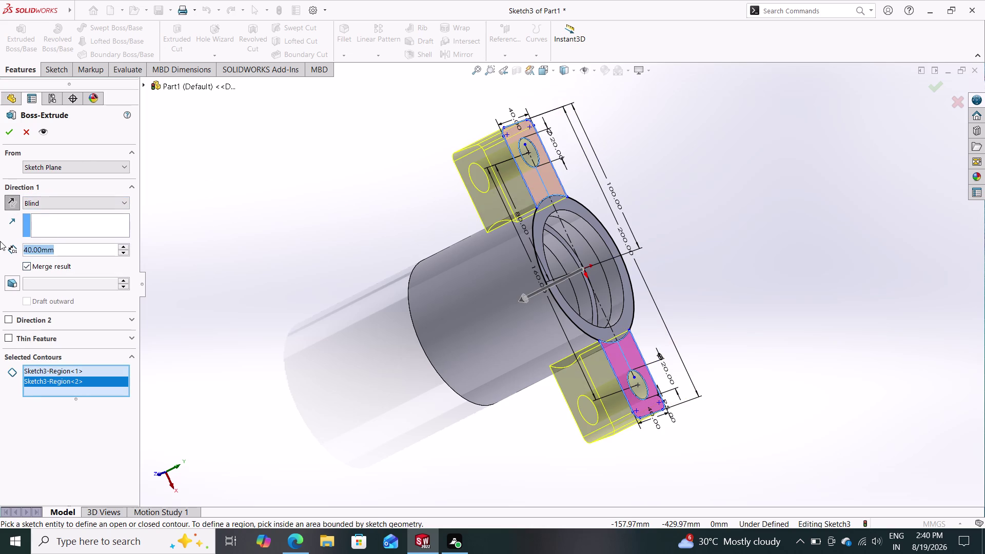
text(10)
key(Return)
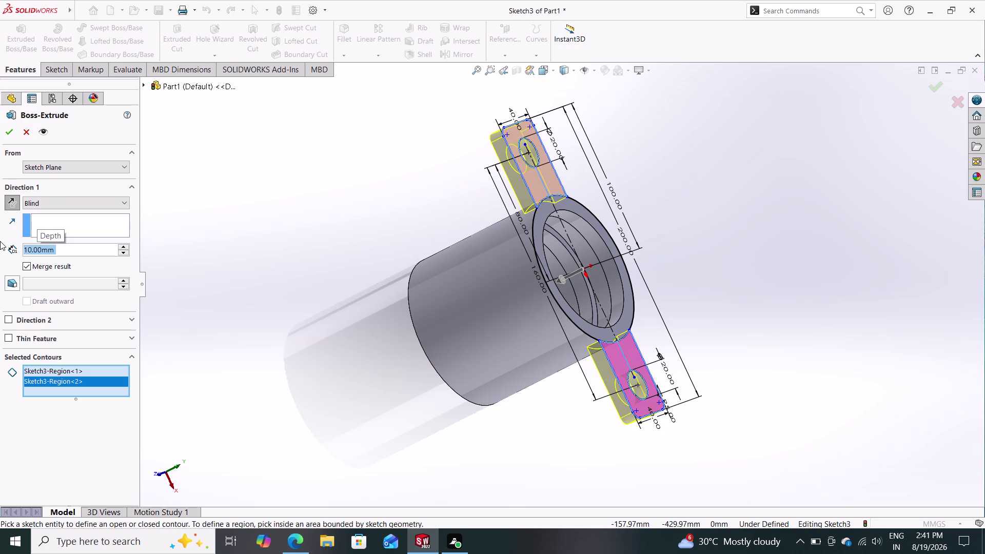
click(10, 136)
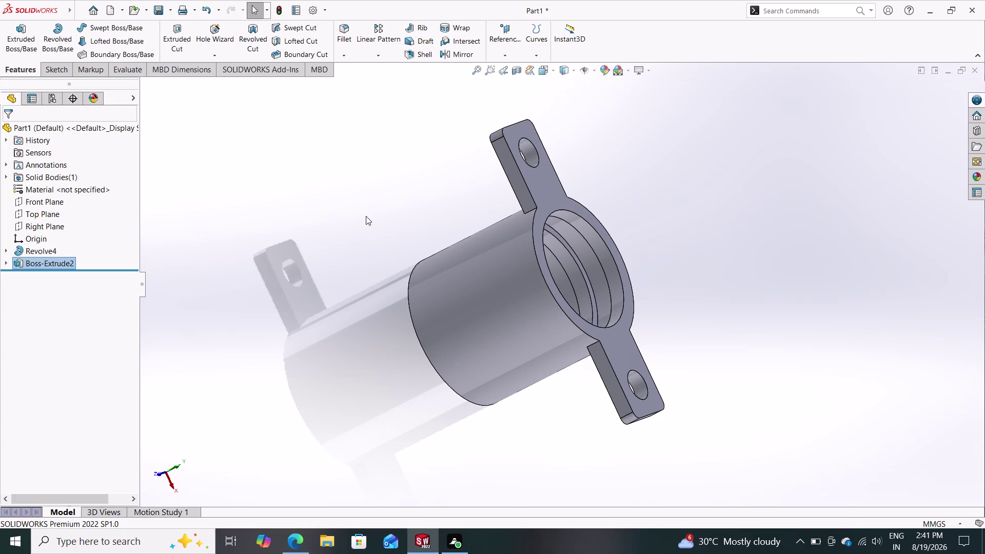
Orbit around the new two-hole flange, then start a Mirror of Boss-Extrude2.
middle_drag(394, 214, 438, 232)
middle_drag(390, 191, 388, 204)
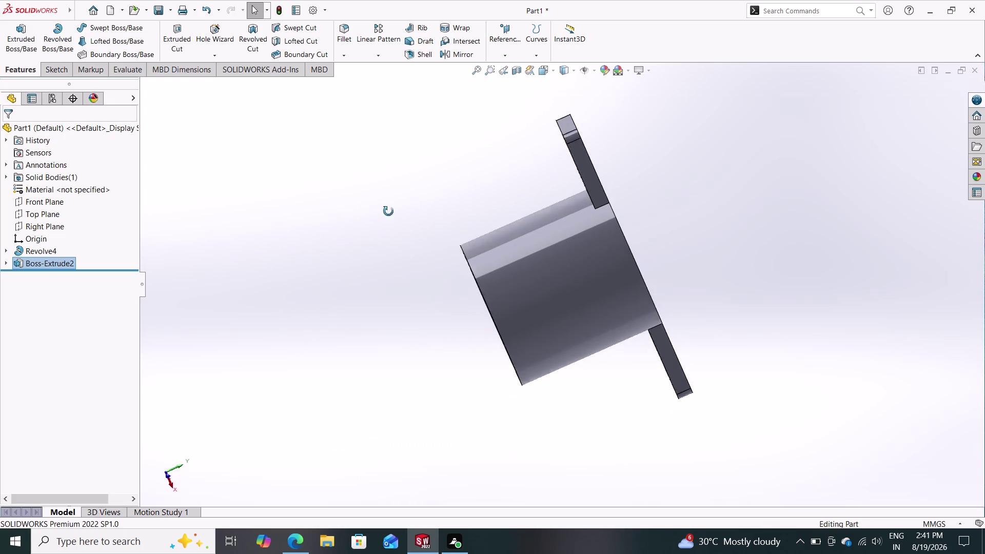
middle_drag(389, 203, 451, 229)
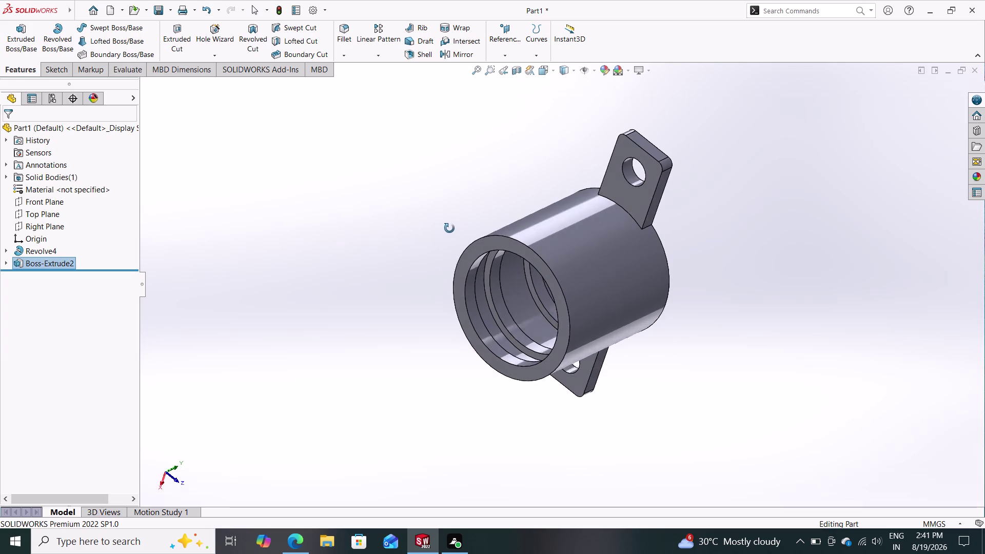
middle_drag(452, 228, 315, 158)
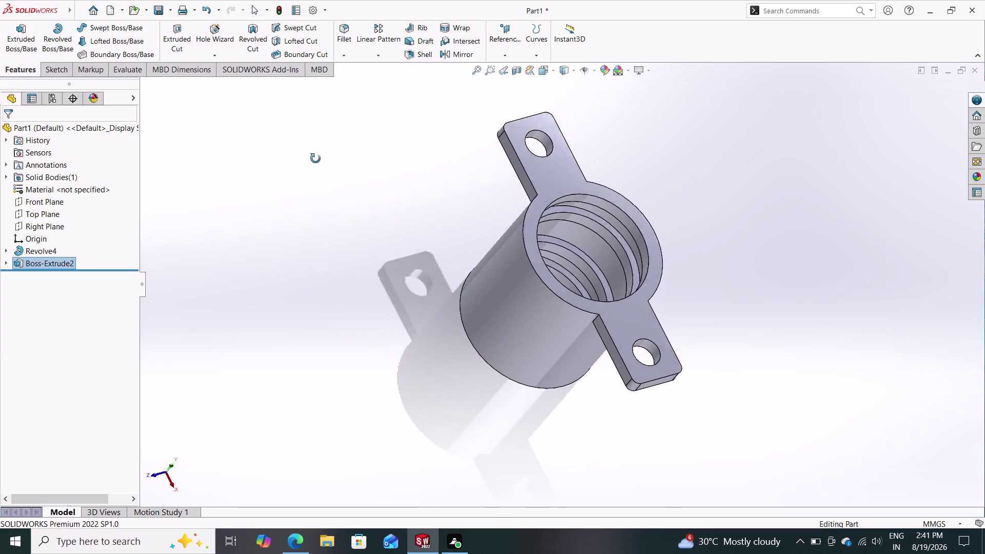
middle_drag(316, 158, 323, 136)
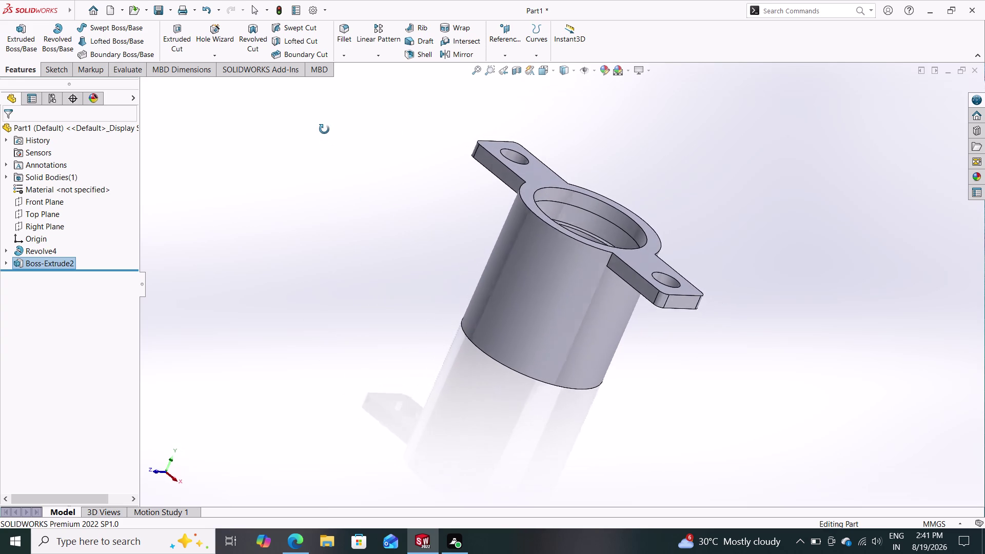
middle_drag(323, 136, 316, 162)
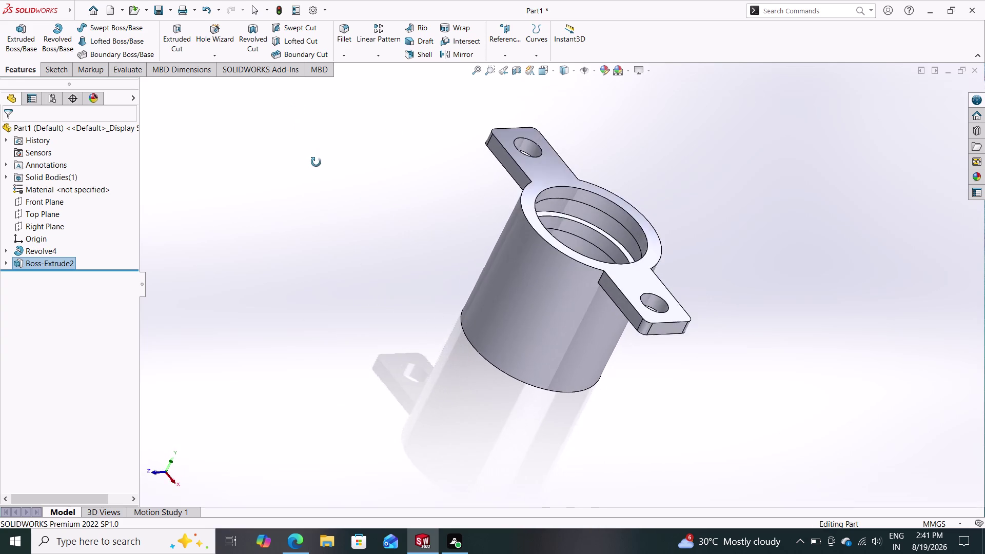
middle_drag(316, 162, 307, 176)
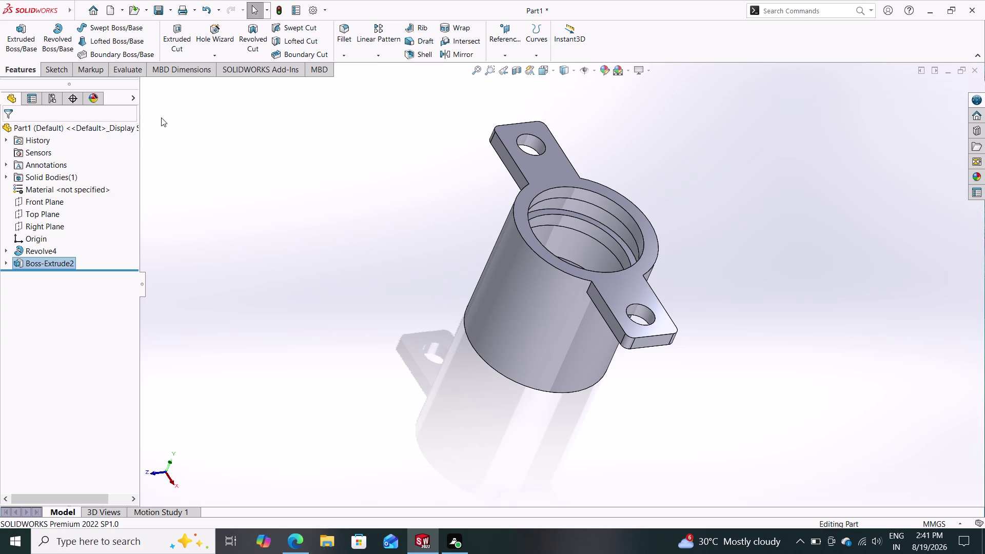
click(462, 53)
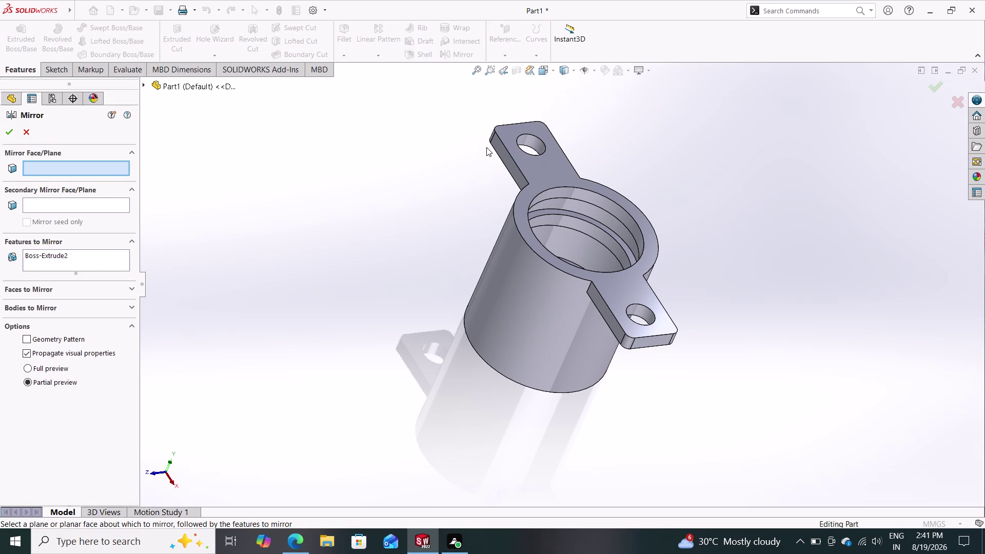
click(144, 82)
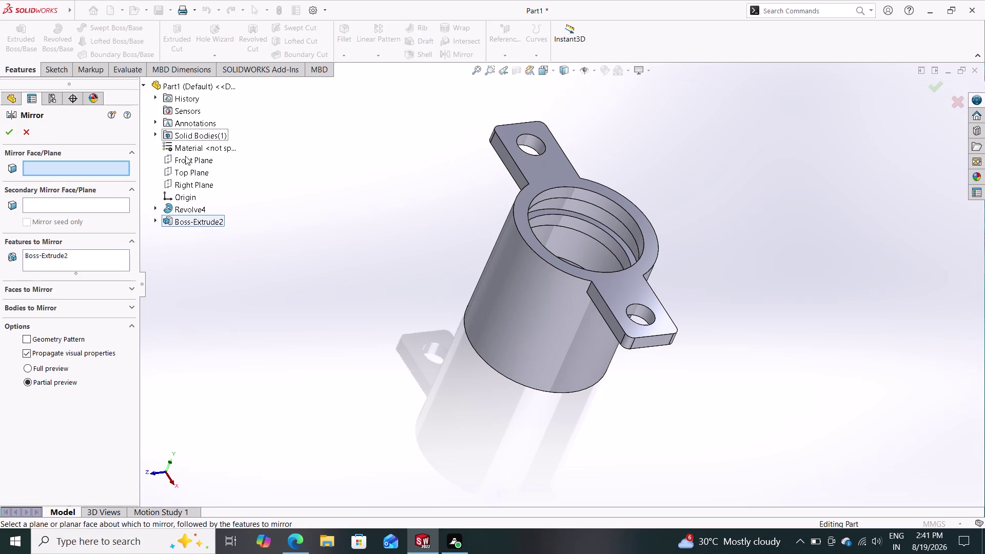
click(194, 183)
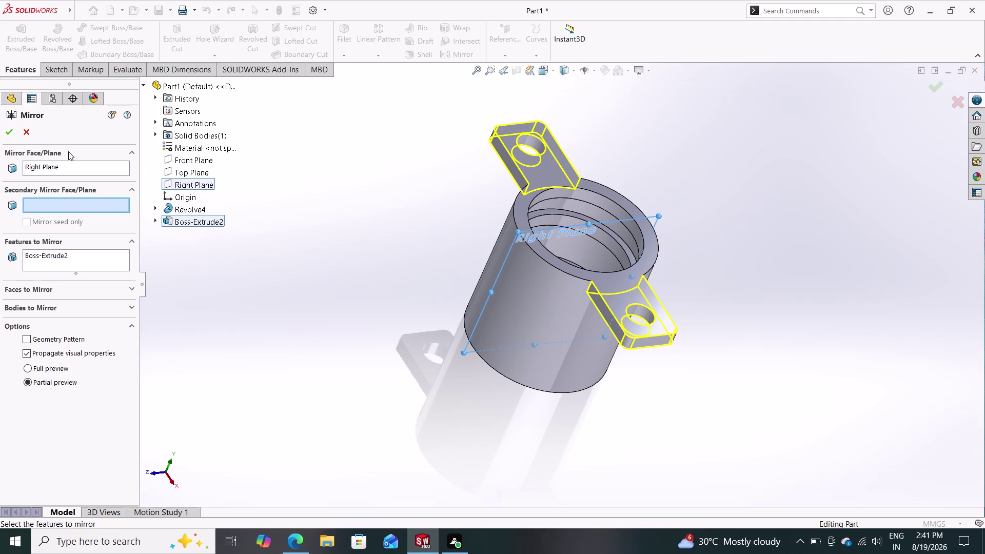
click(27, 127)
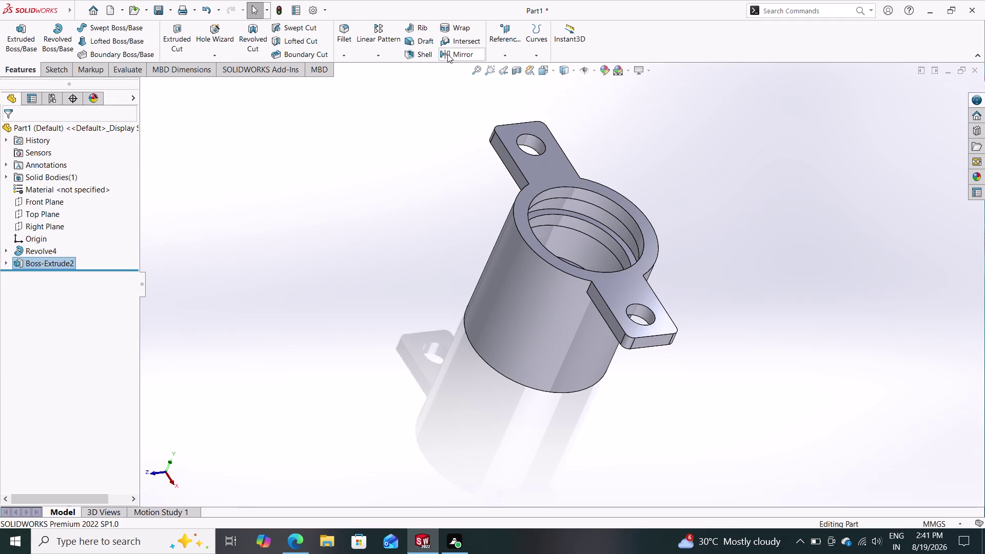
click(495, 53)
Start a reference plane with Top Plane as its first reference.
click(505, 71)
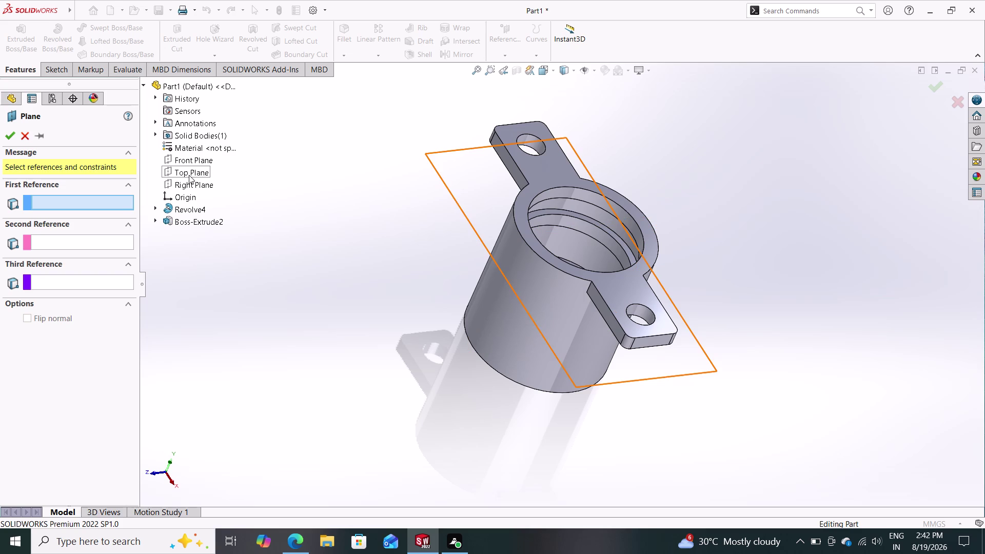
click(188, 175)
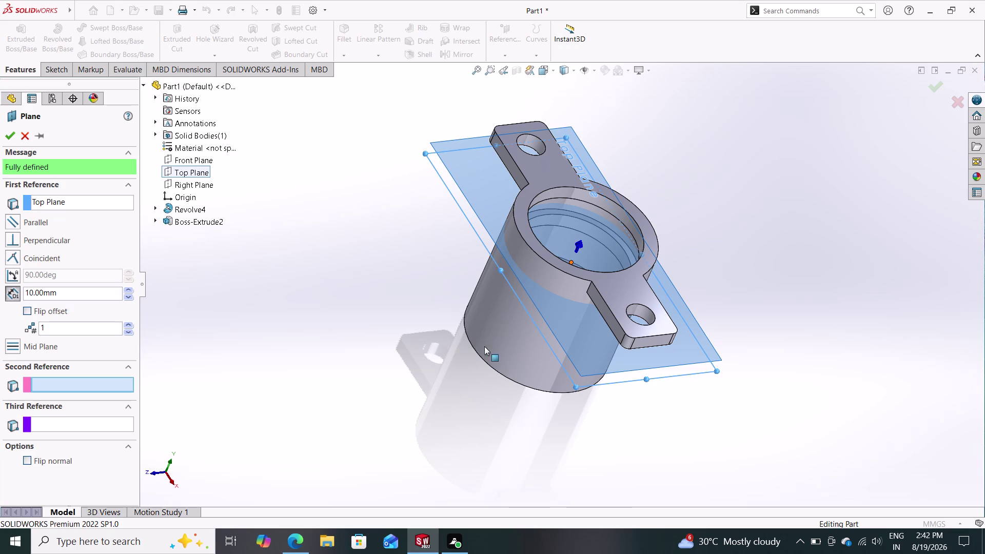
middle_drag(421, 372, 368, 304)
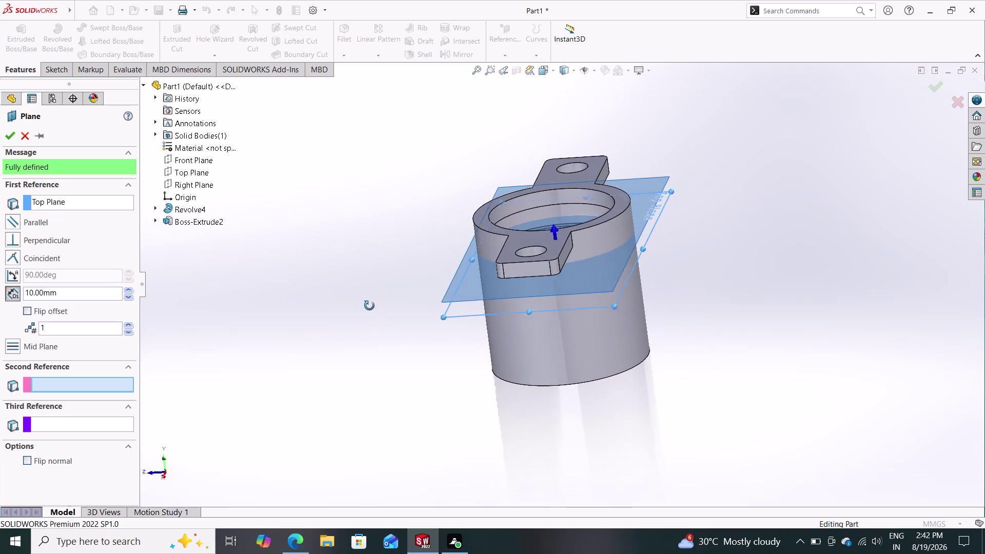
middle_drag(368, 304, 459, 309)
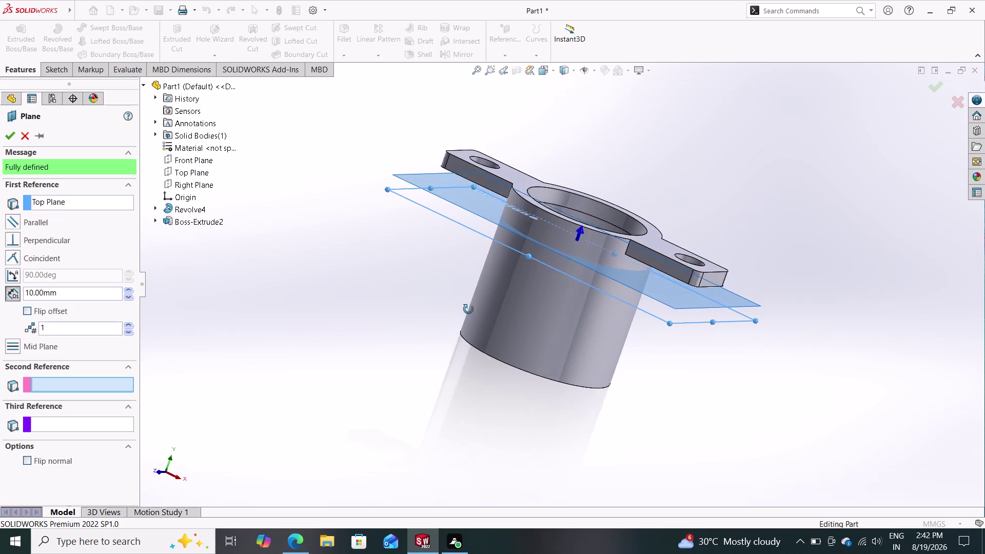
middle_drag(460, 309, 426, 334)
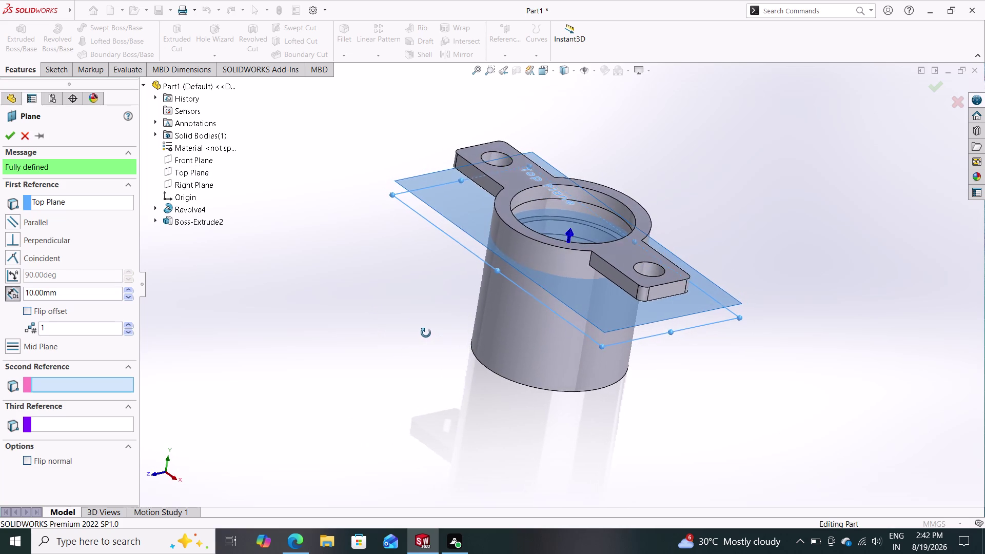
middle_drag(426, 333, 425, 332)
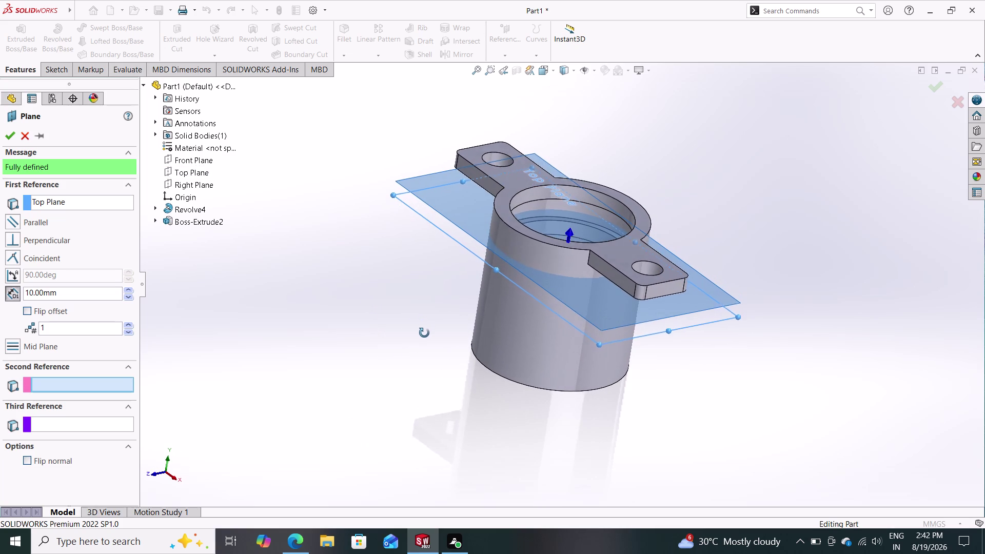
middle_drag(425, 332, 425, 333)
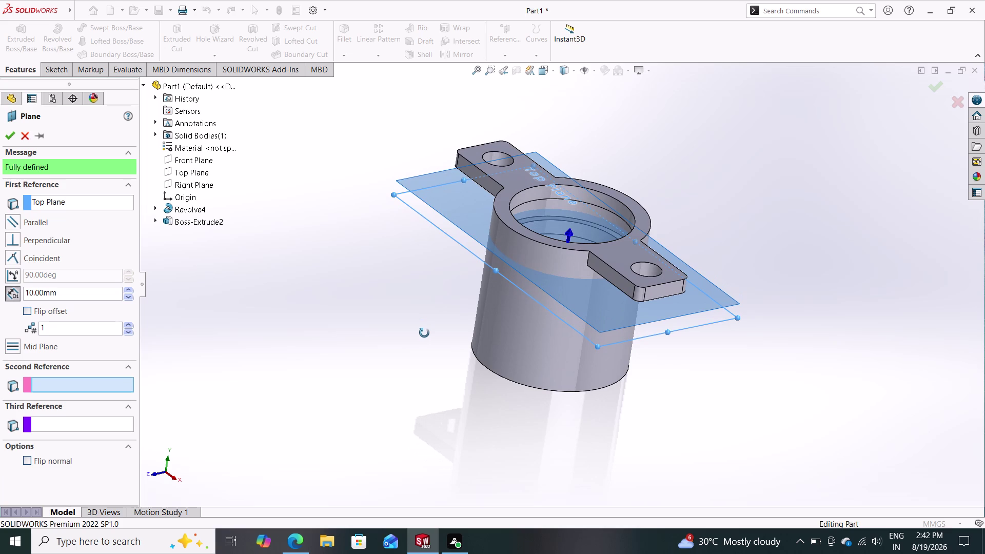
middle_drag(424, 333, 494, 210)
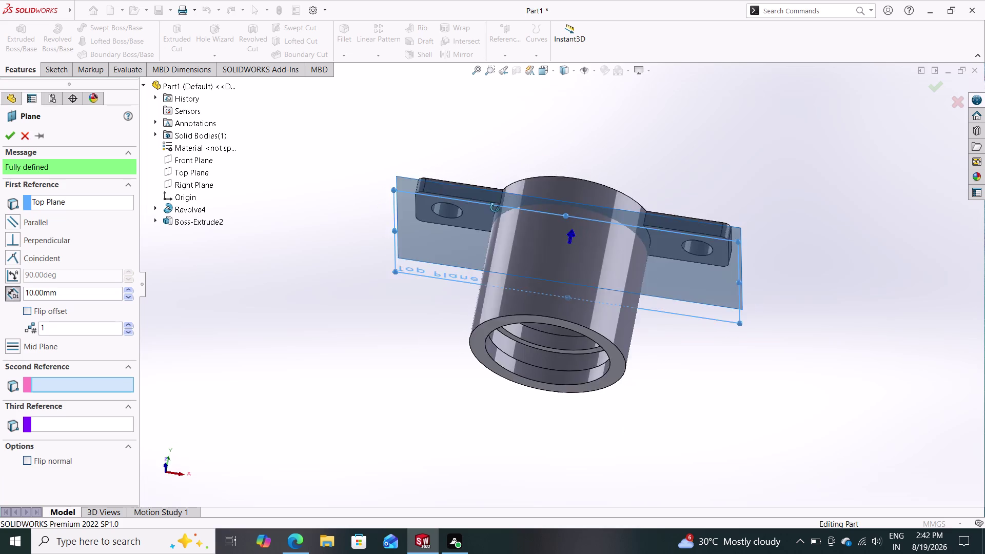
middle_drag(495, 210, 480, 177)
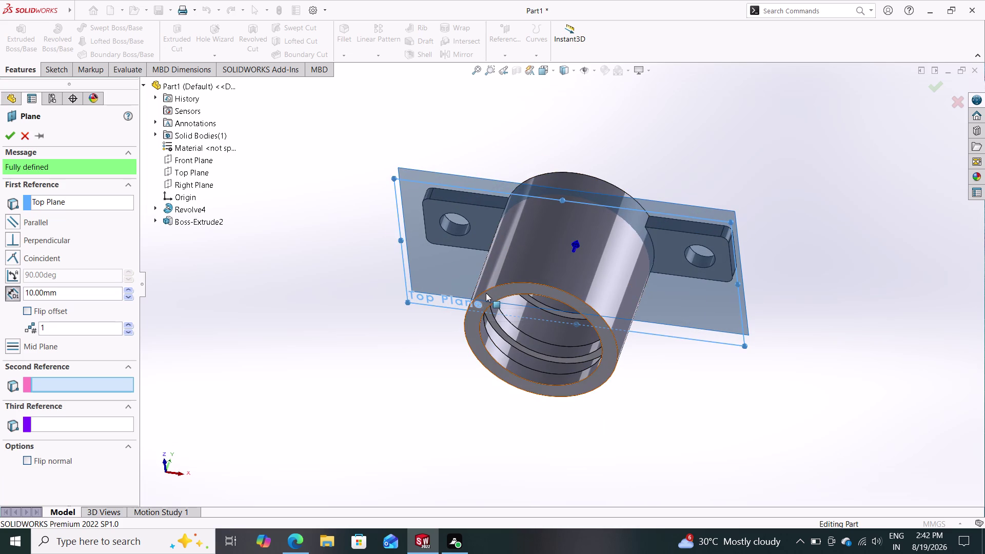
Add the sleeve's ring-shaped end face and the flange top face as further plane references.
click(486, 293)
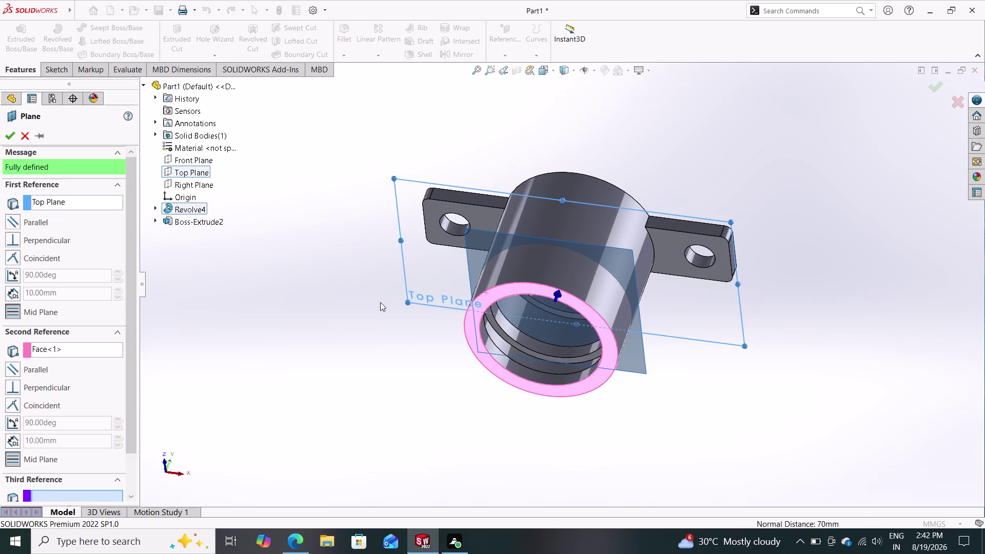
middle_drag(386, 282, 366, 329)
middle_drag(385, 289, 300, 325)
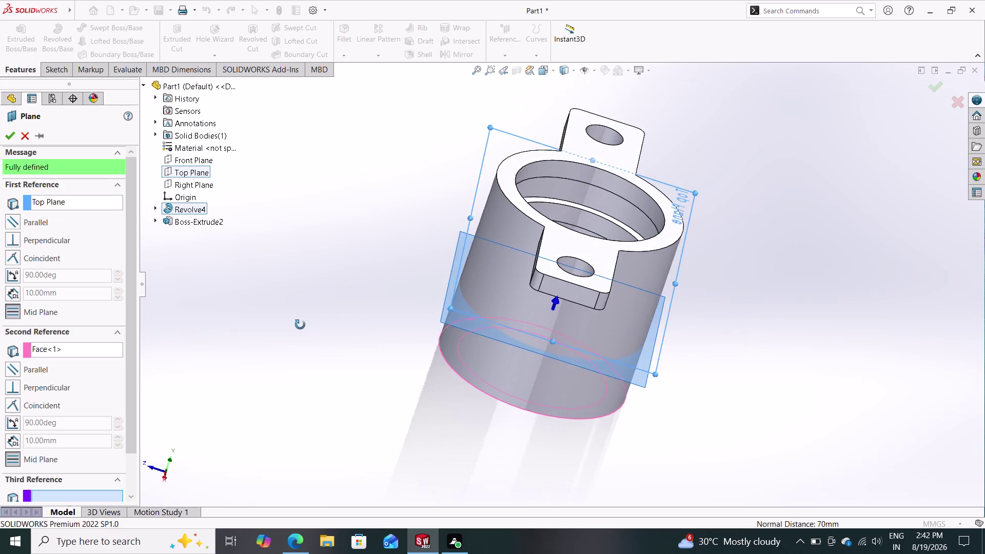
middle_drag(300, 325, 364, 352)
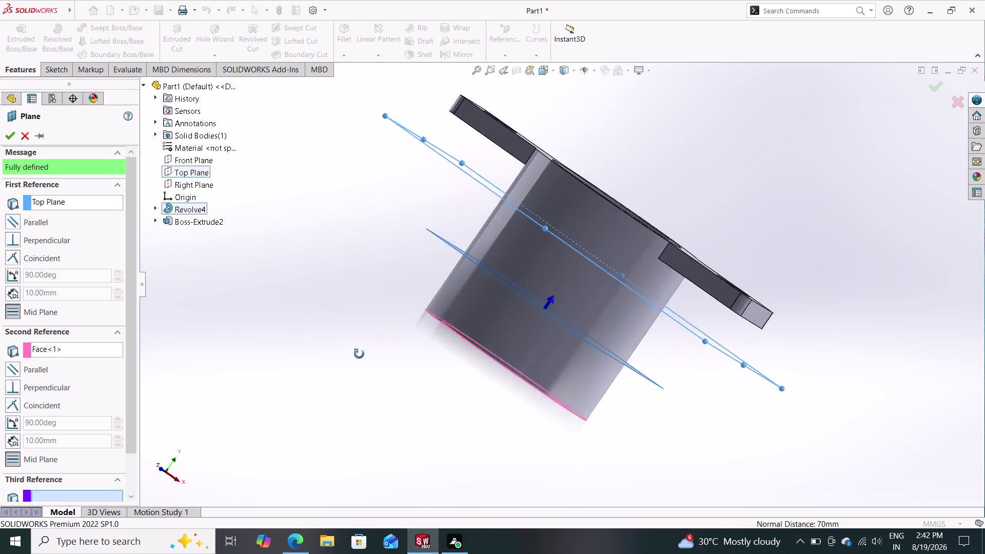
middle_drag(364, 352, 258, 316)
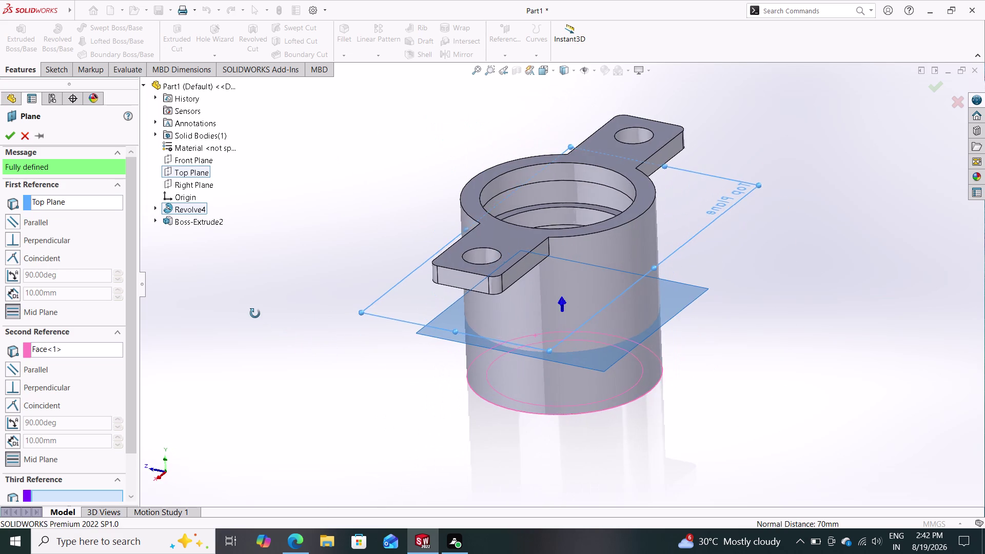
middle_drag(258, 316, 369, 298)
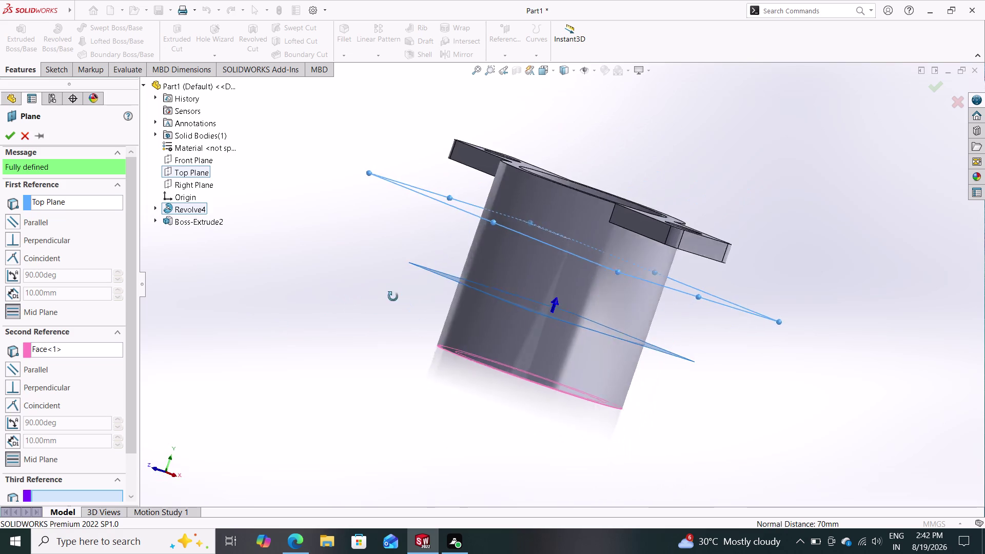
middle_drag(368, 298, 388, 390)
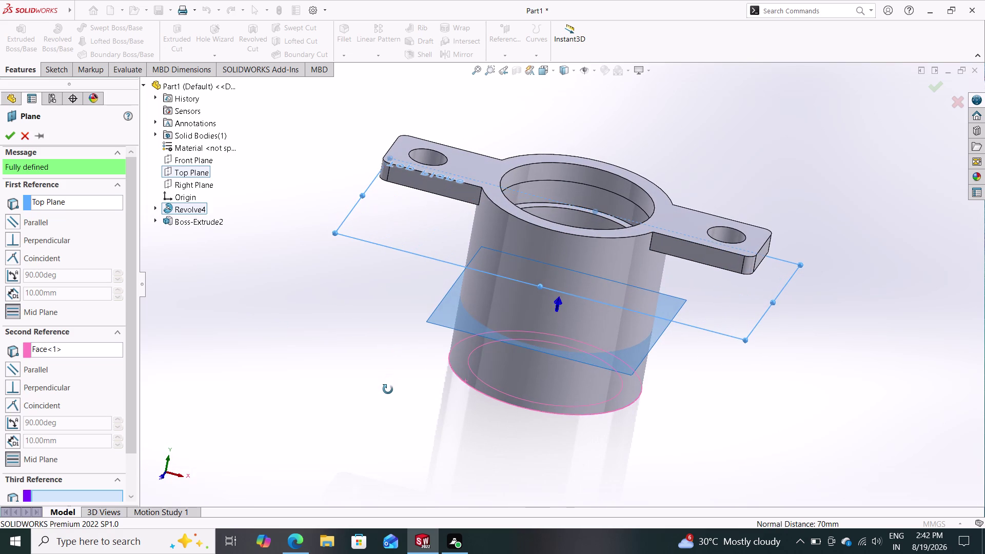
middle_drag(388, 389, 381, 436)
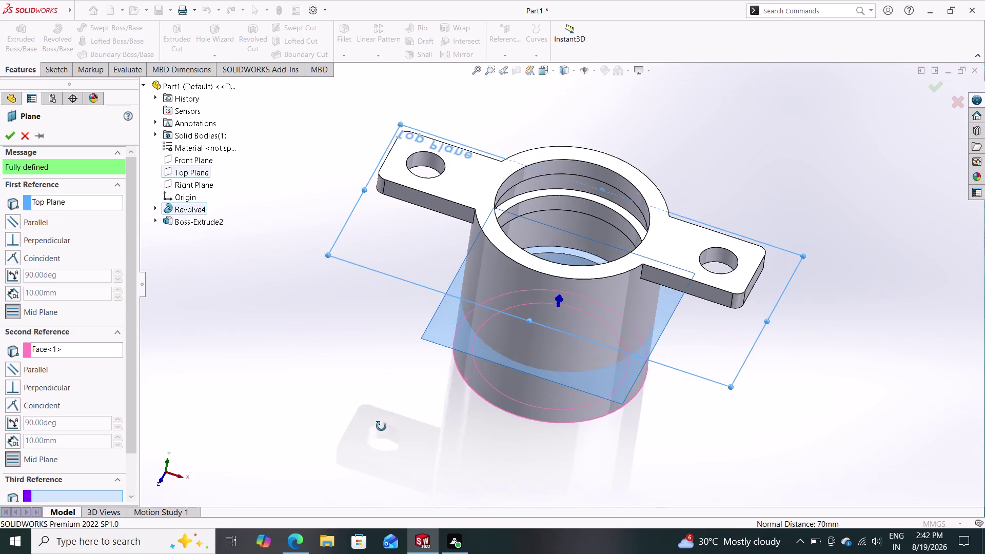
middle_drag(381, 435, 381, 426)
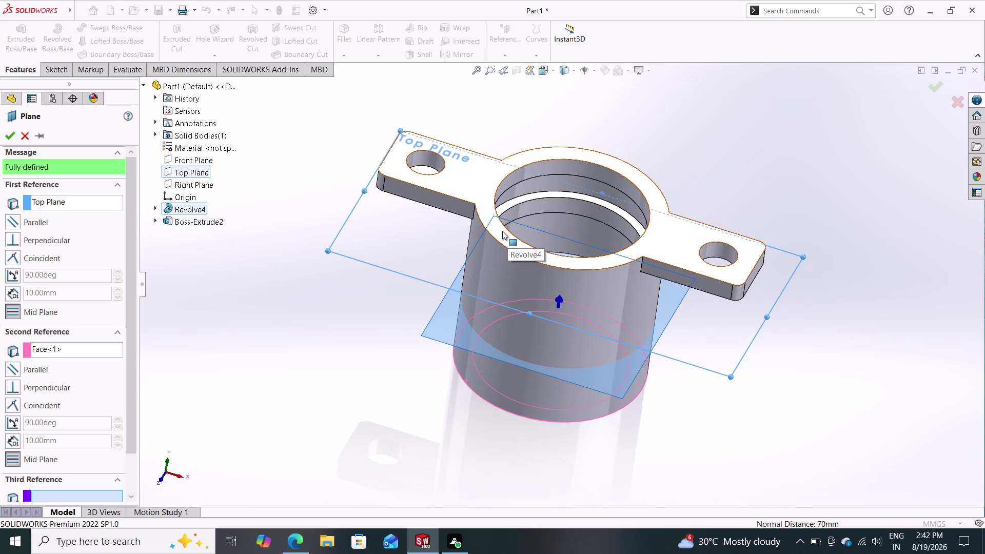
click(502, 231)
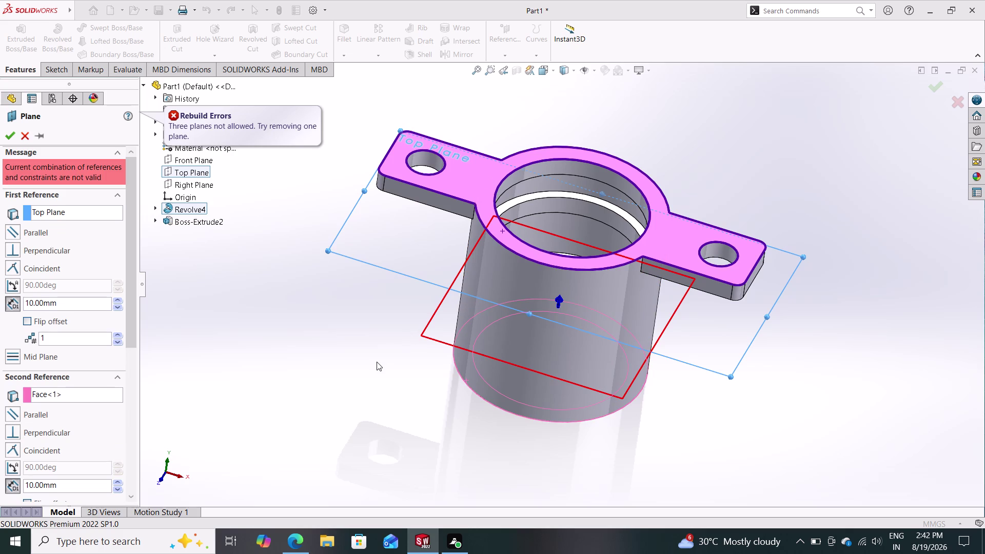
Delete the conflicting third reference and create Plane1 from Top Plane and Face<1>.
middle_drag(343, 403, 381, 359)
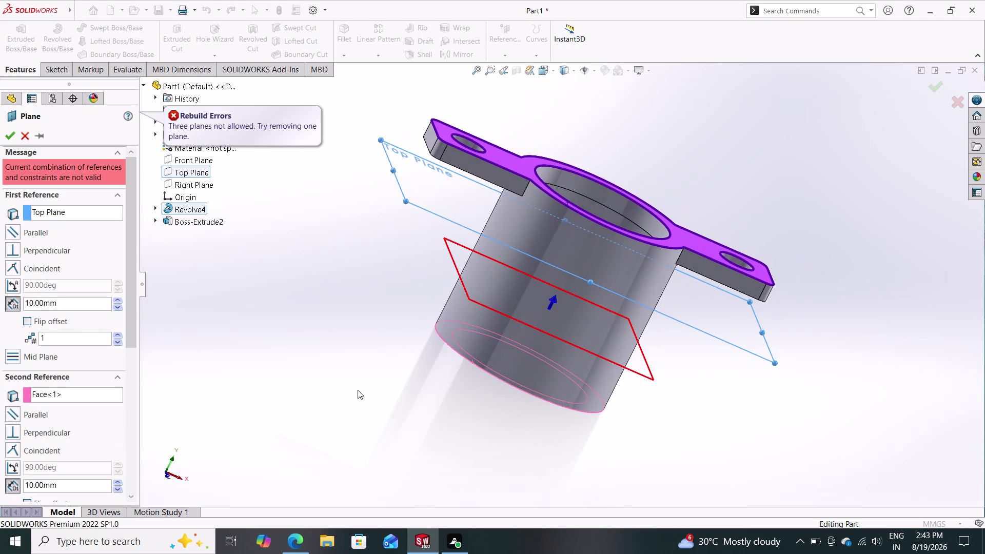
middle_drag(356, 393, 292, 369)
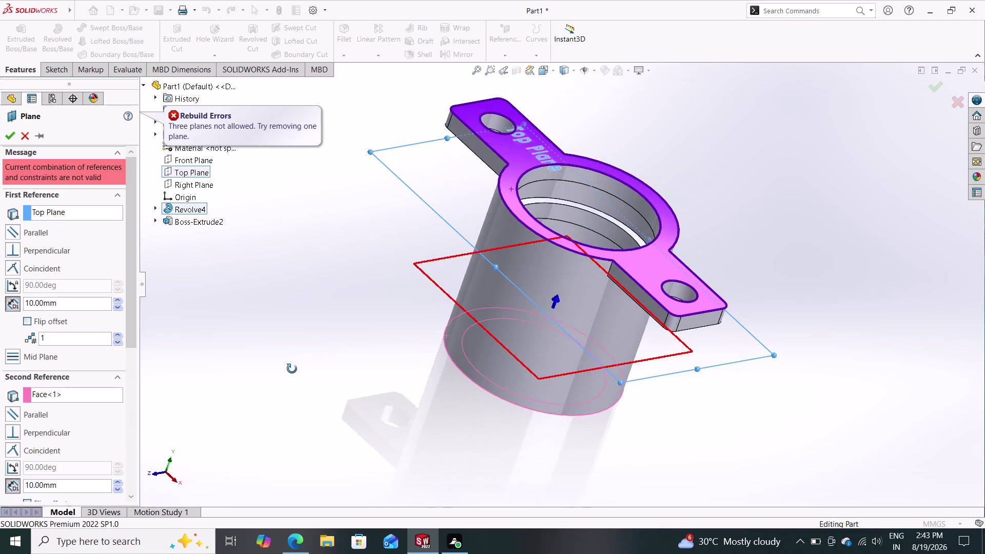
middle_drag(292, 369, 323, 384)
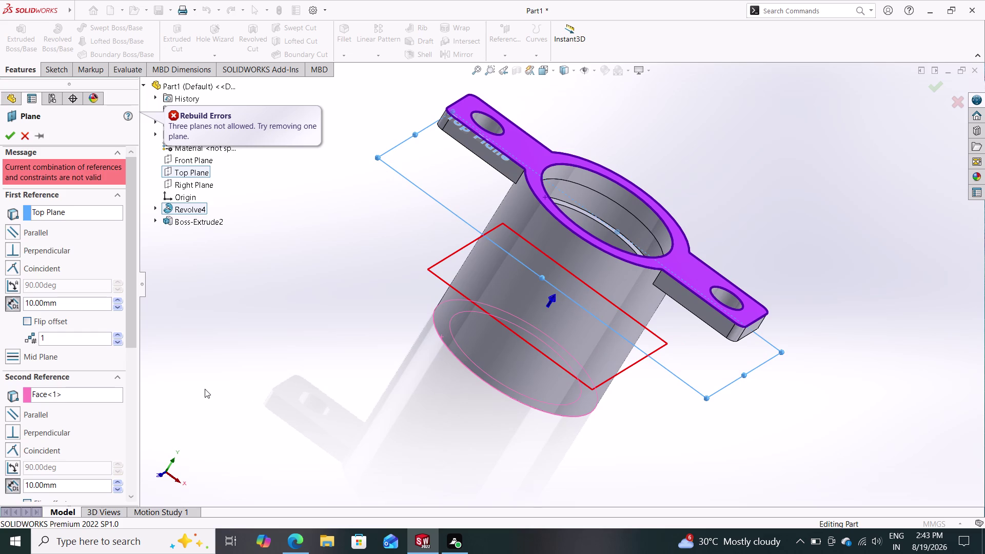
scroll(down, 3)
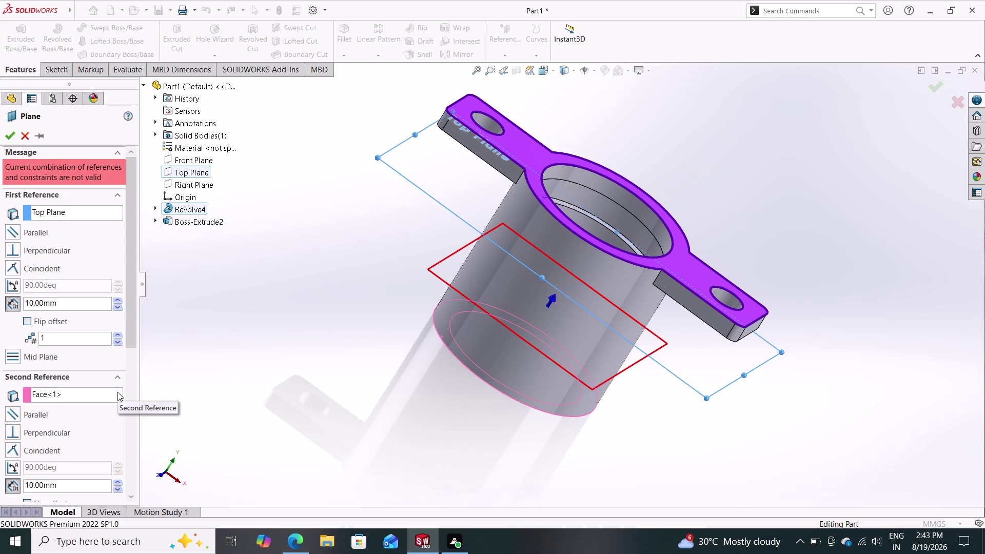
scroll(down, 3)
scroll(up, 3)
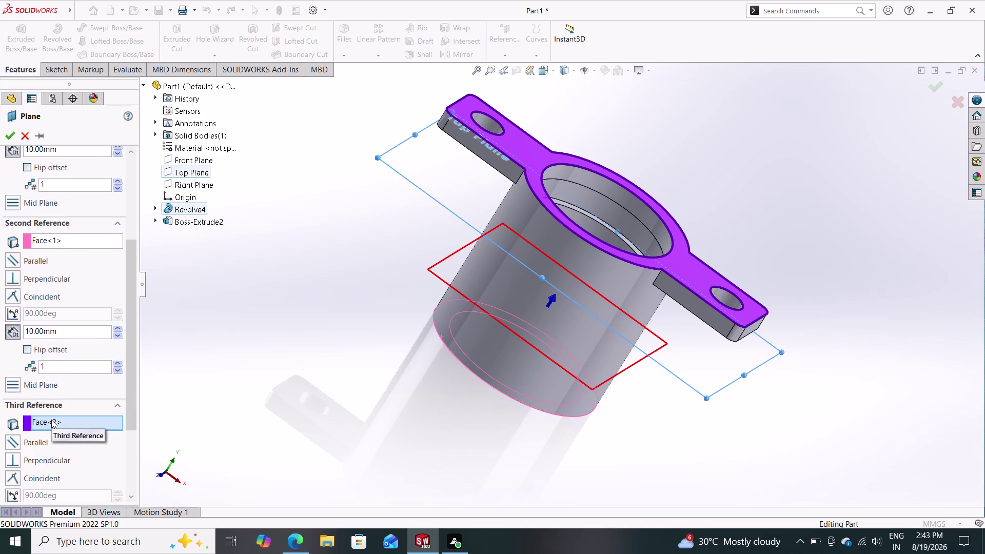
scroll(down, 3)
right_click(52, 420)
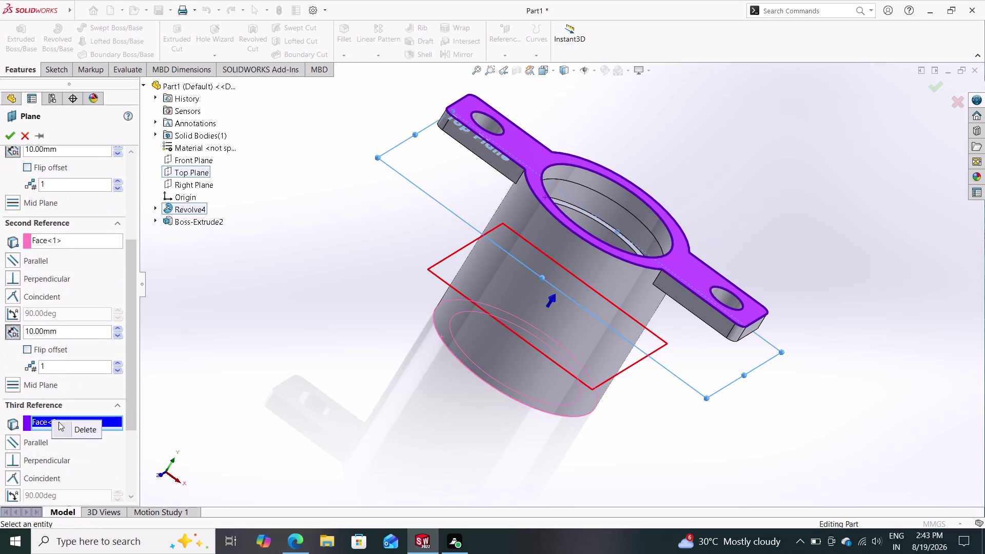
click(74, 429)
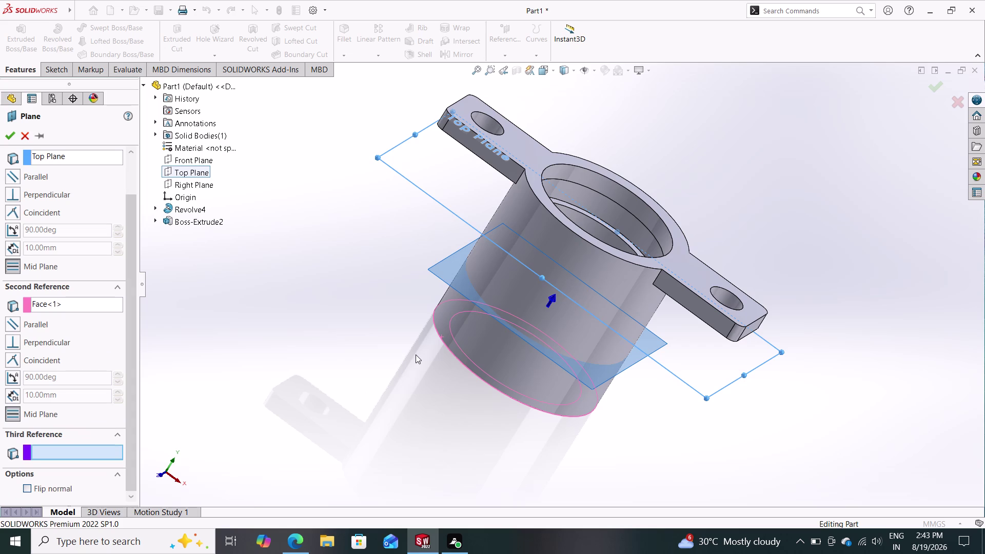
click(10, 130)
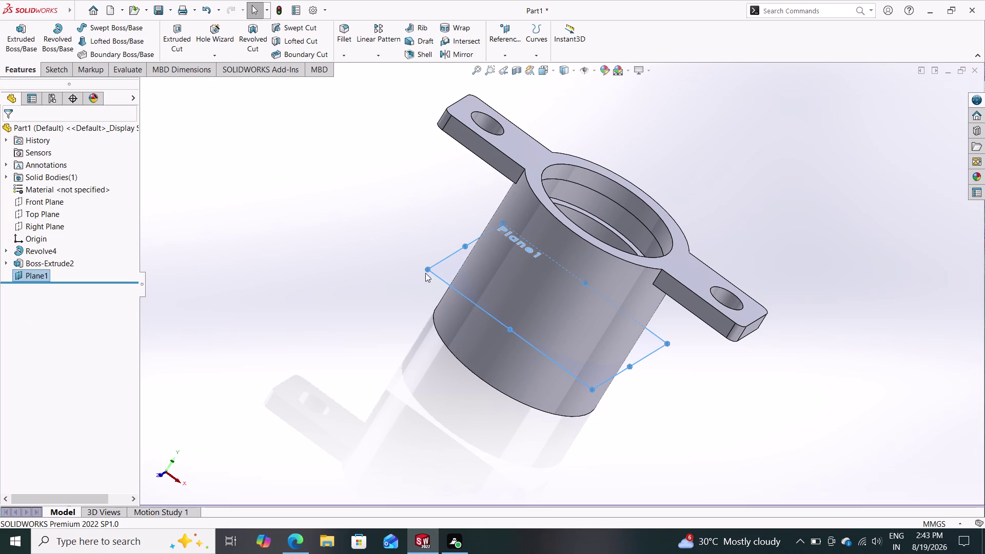
click(461, 57)
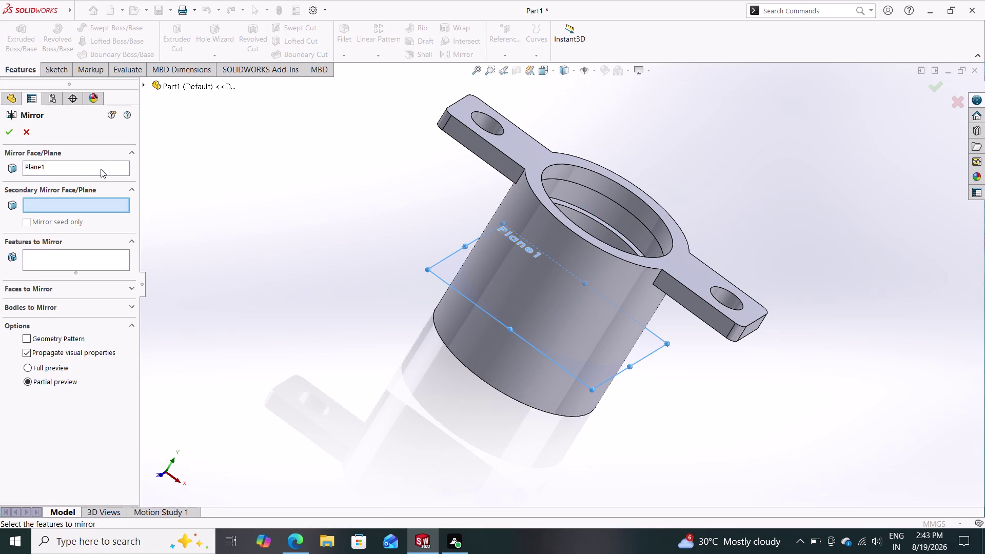
click(59, 262)
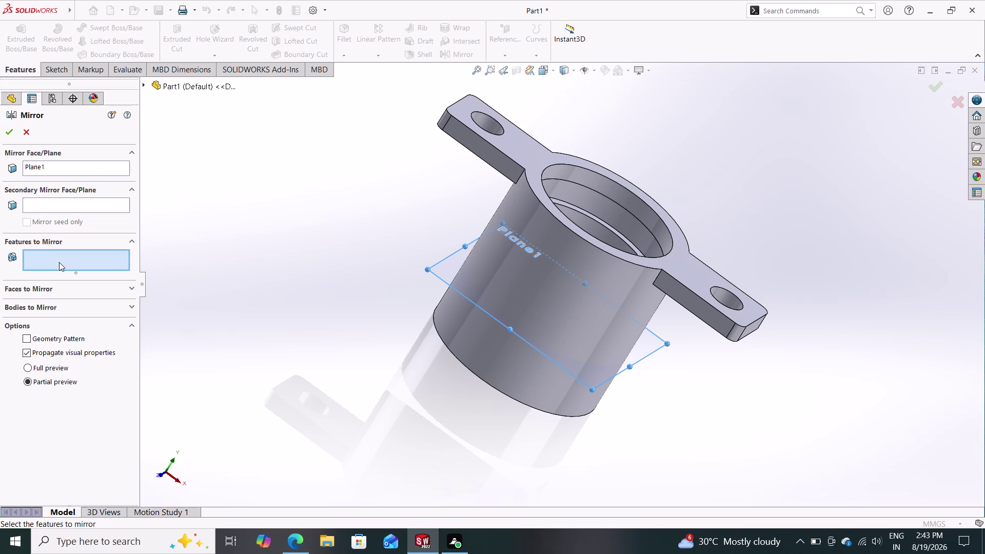
click(147, 87)
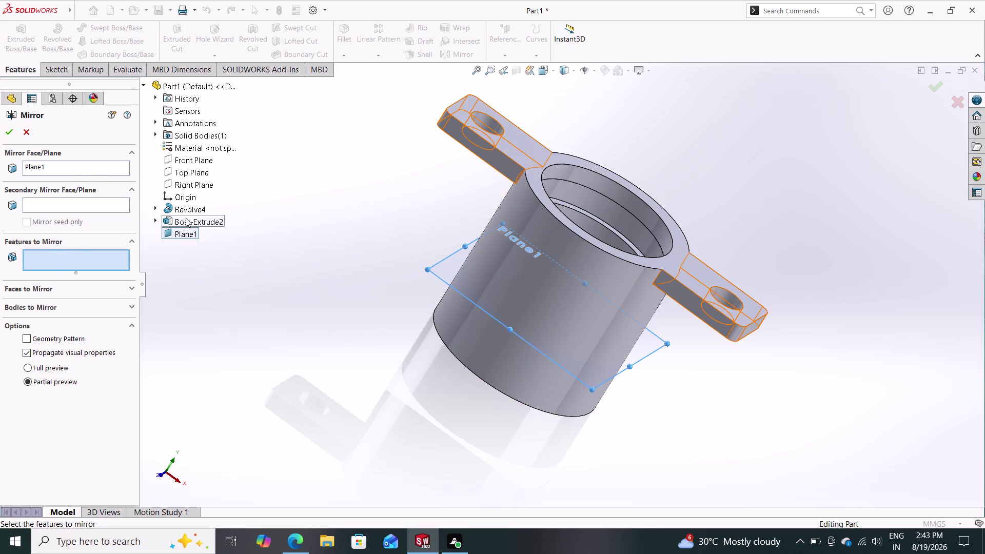
click(186, 220)
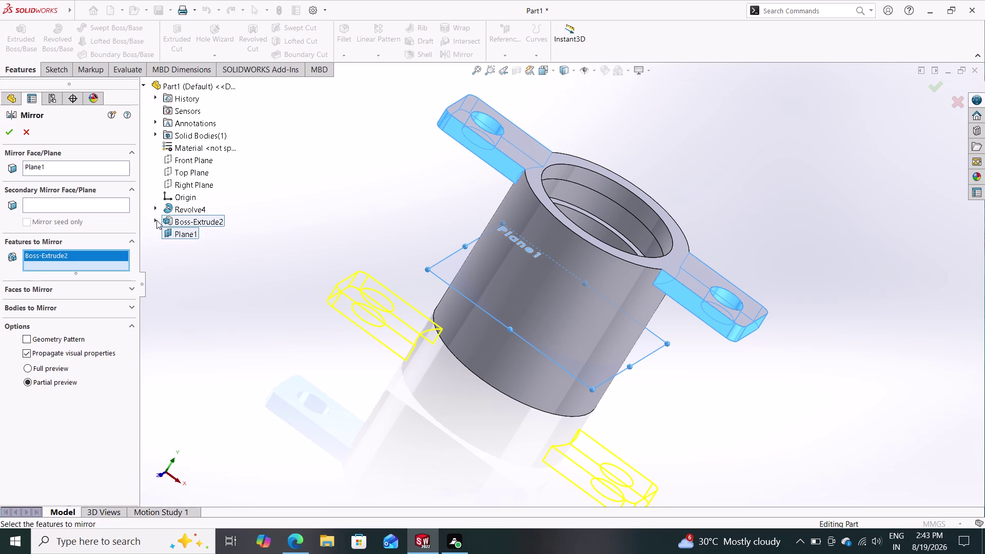
middle_drag(318, 224, 328, 279)
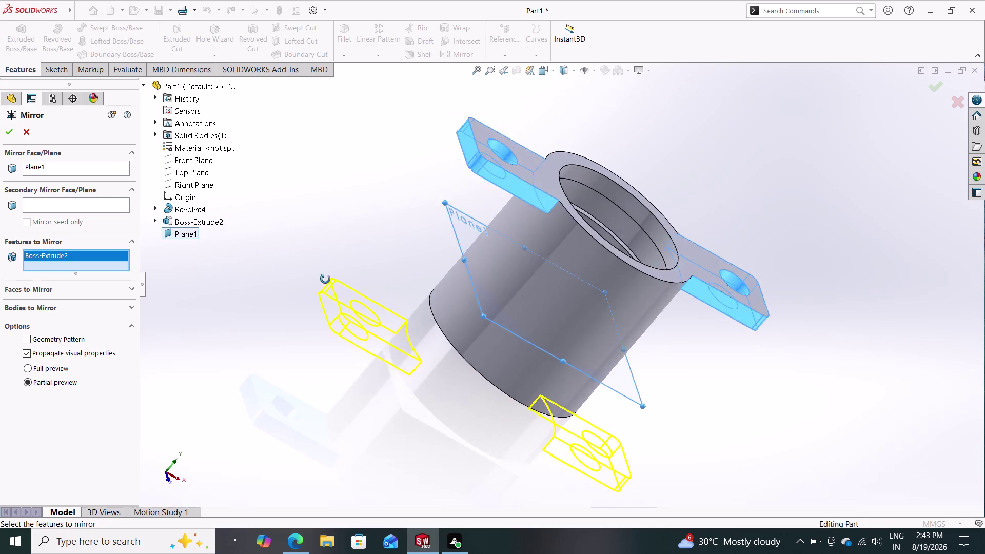
middle_drag(328, 279, 314, 244)
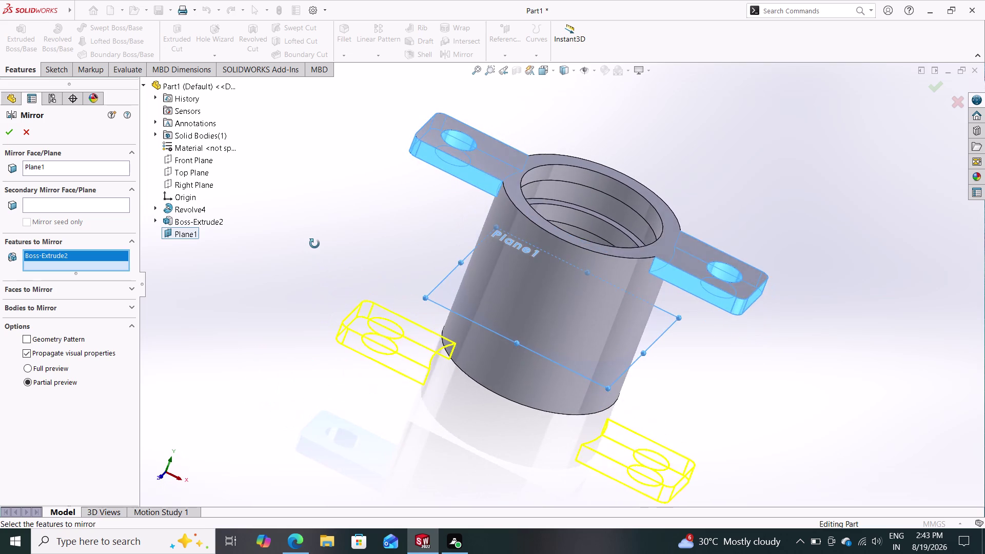
middle_drag(314, 244, 329, 283)
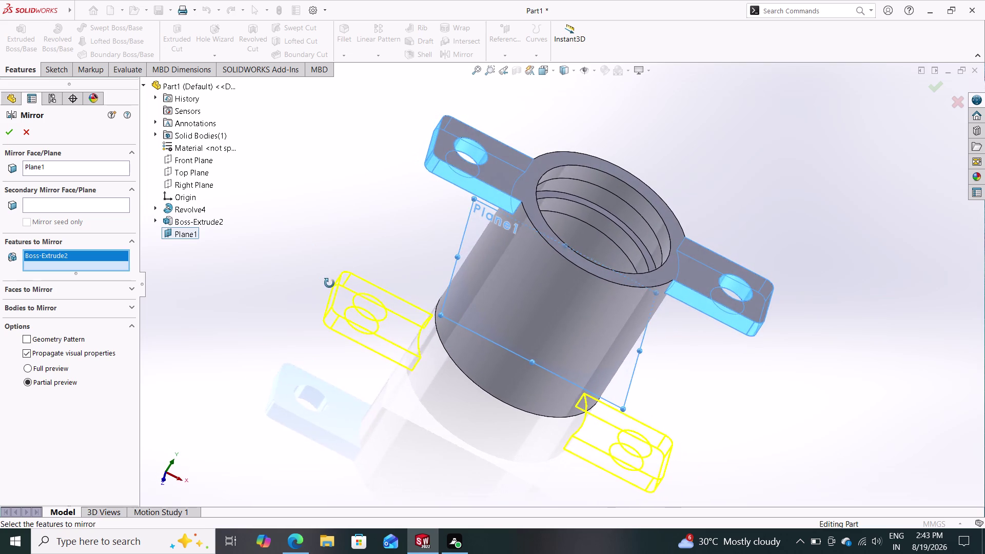
middle_drag(329, 283, 321, 273)
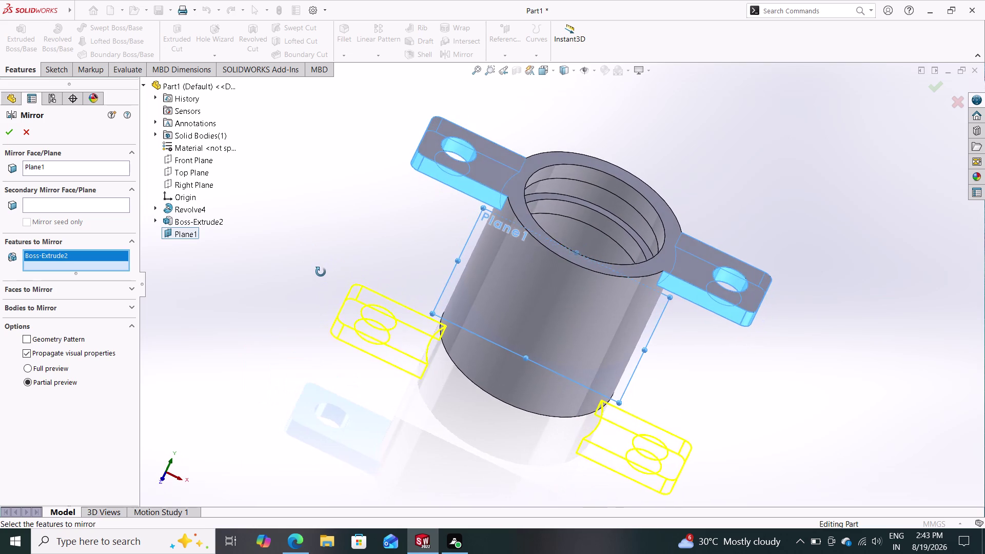
middle_drag(321, 273, 409, 156)
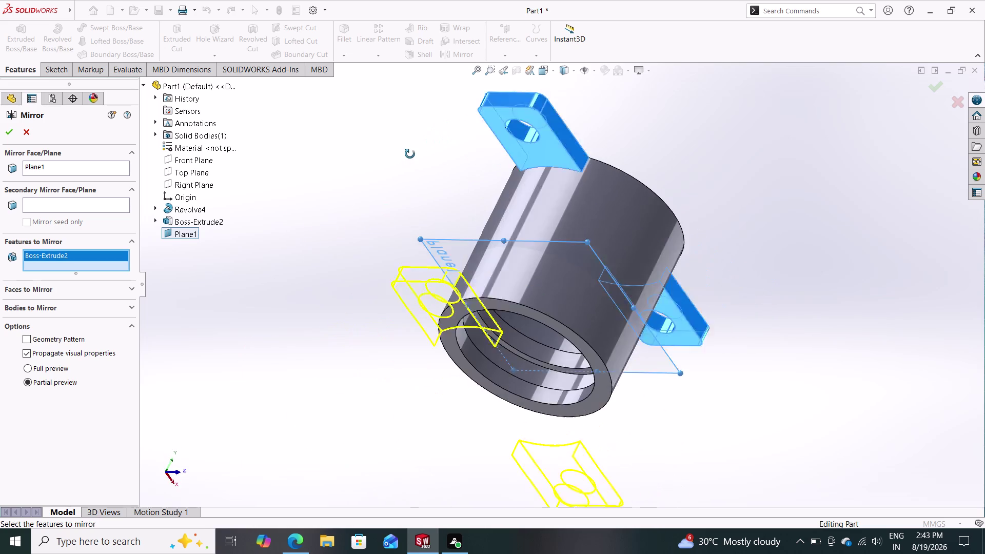
middle_drag(409, 157, 328, 177)
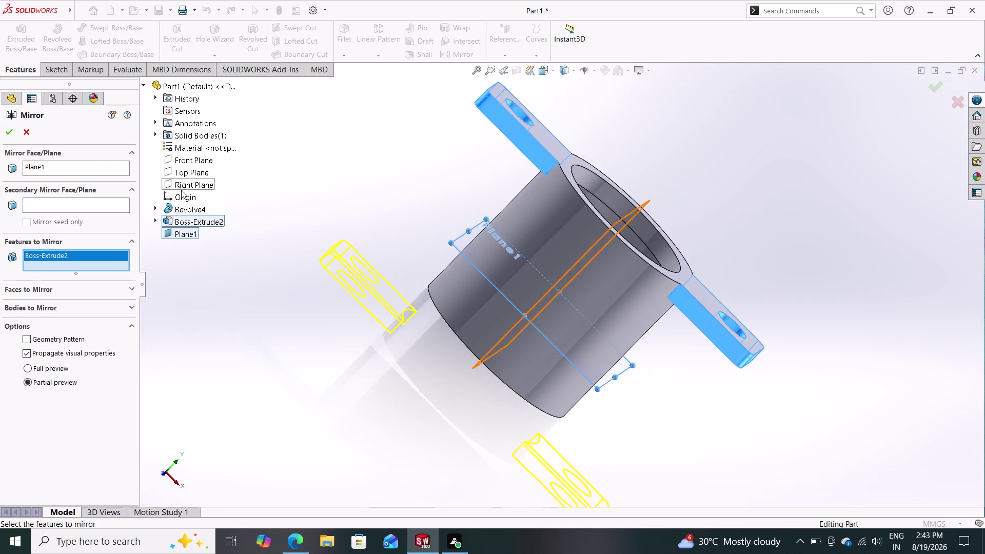
click(26, 128)
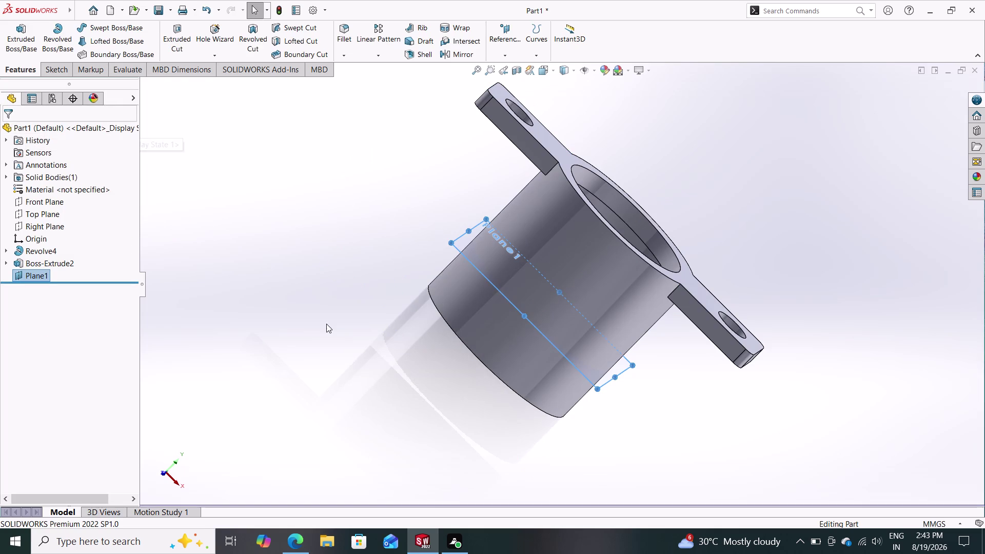
Delete Plane1 from the FeatureManager tree and confirm the deletion.
click(473, 258)
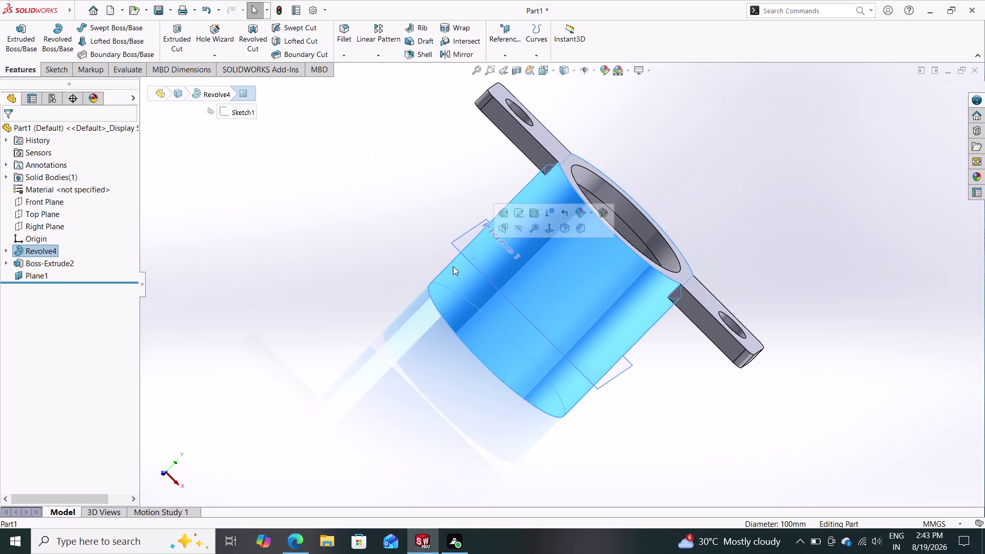
key(Escape)
key(Escape)
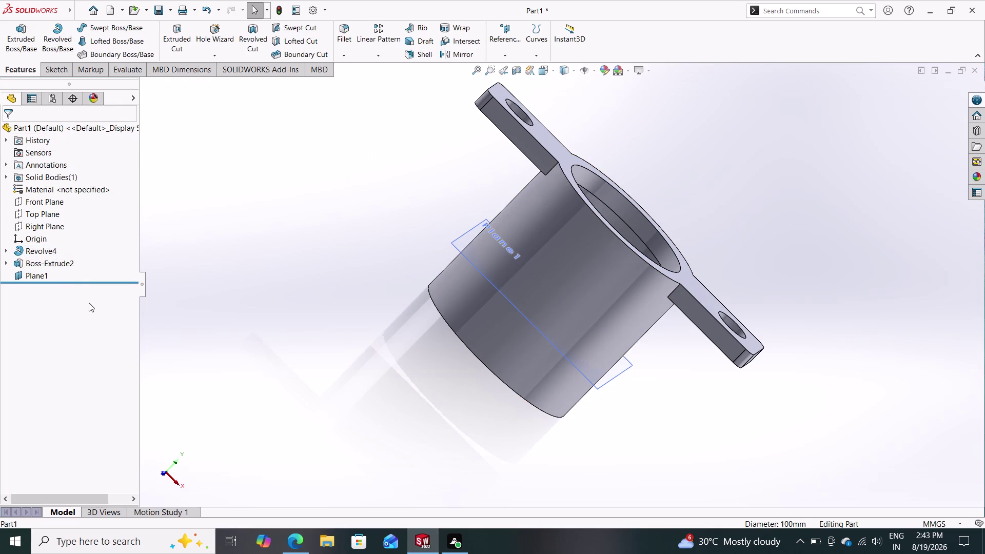
right_click(49, 273)
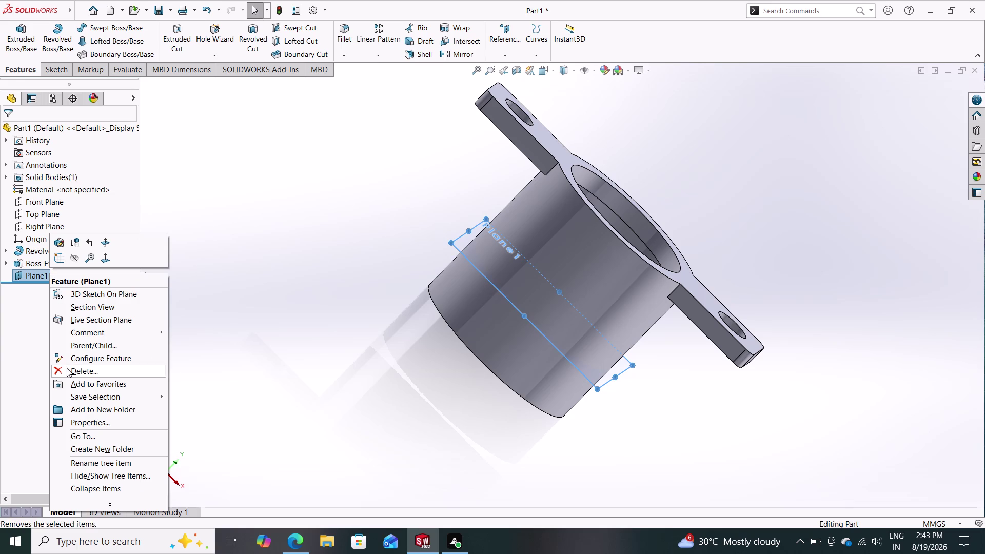
click(78, 373)
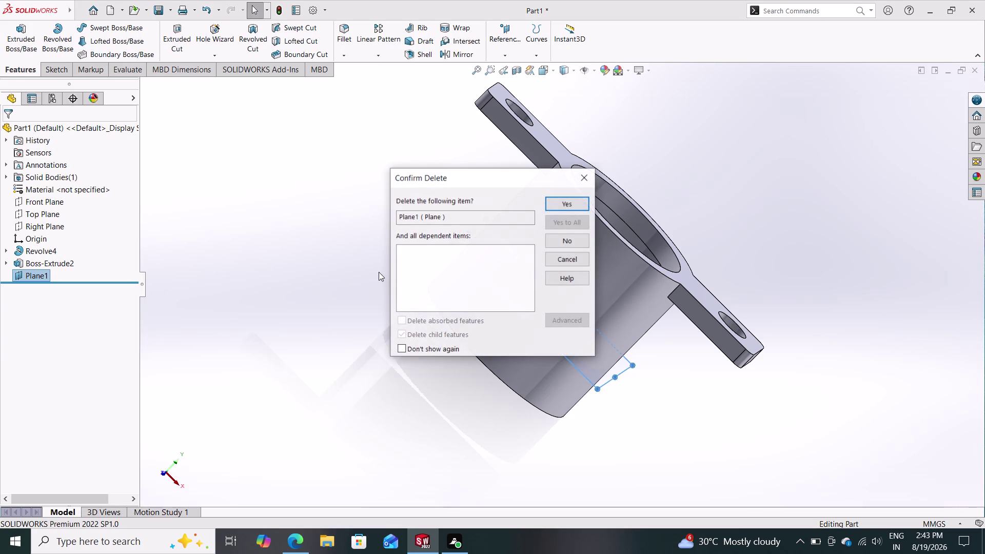
click(560, 204)
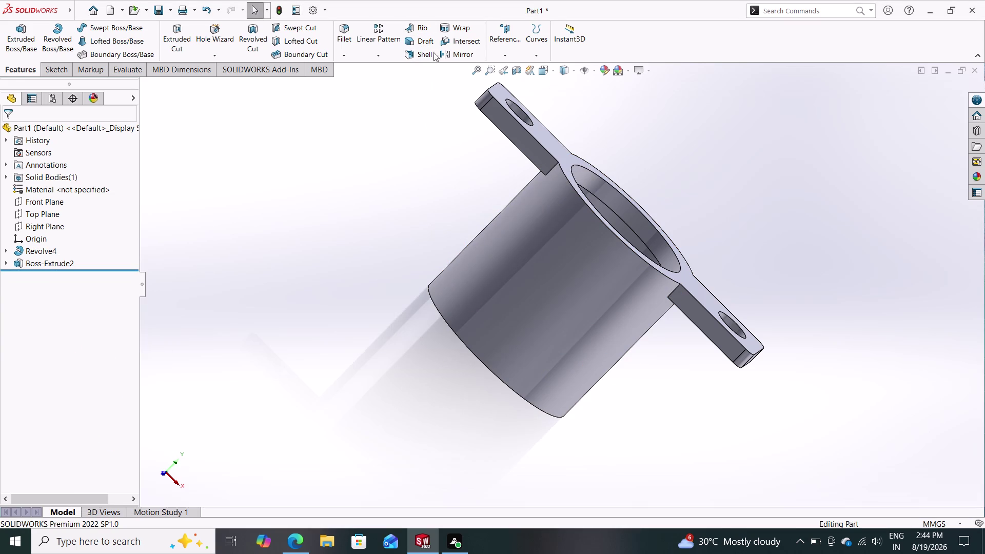
Start defining a new reference plane and turn the view toward the flange.
click(502, 57)
click(504, 65)
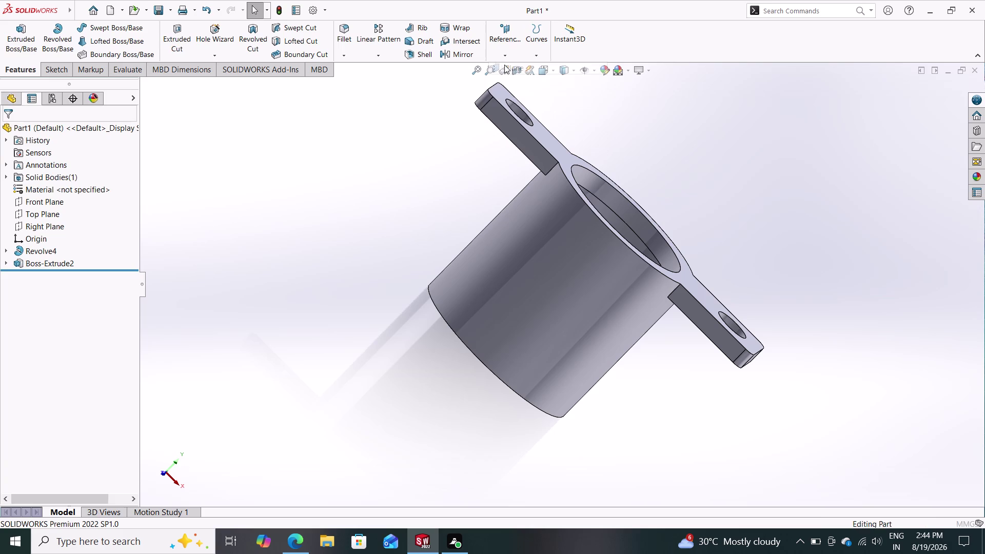
middle_drag(436, 166, 379, 180)
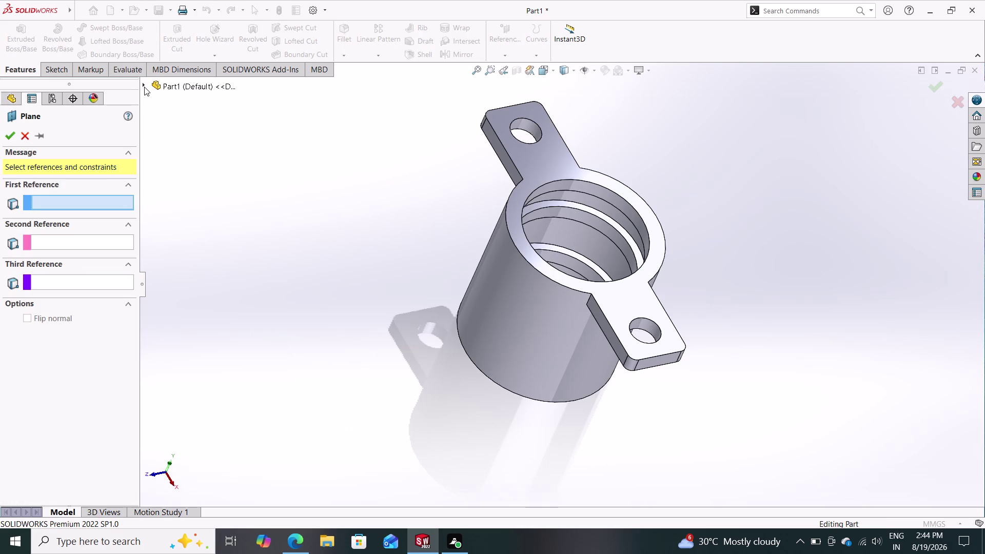
click(534, 155)
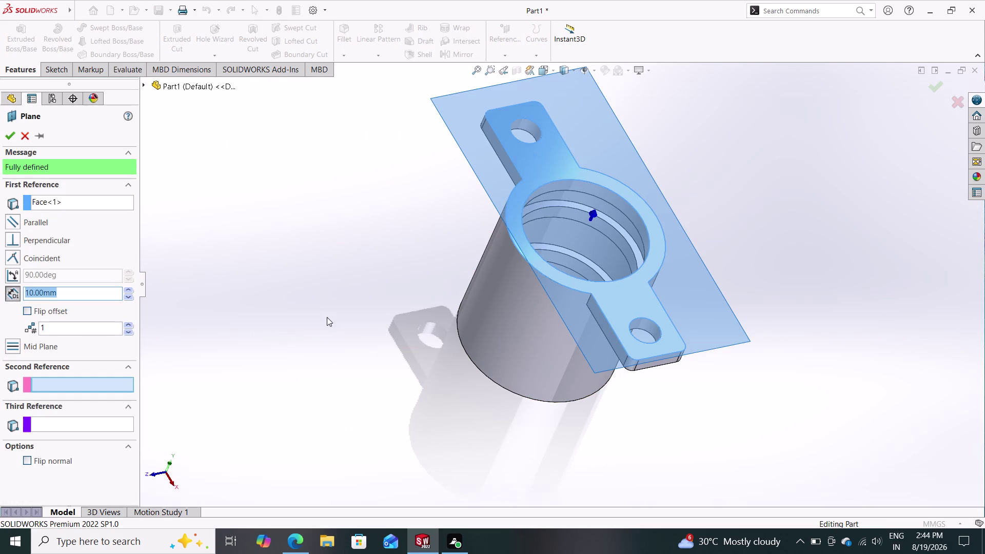
middle_drag(329, 332, 358, 300)
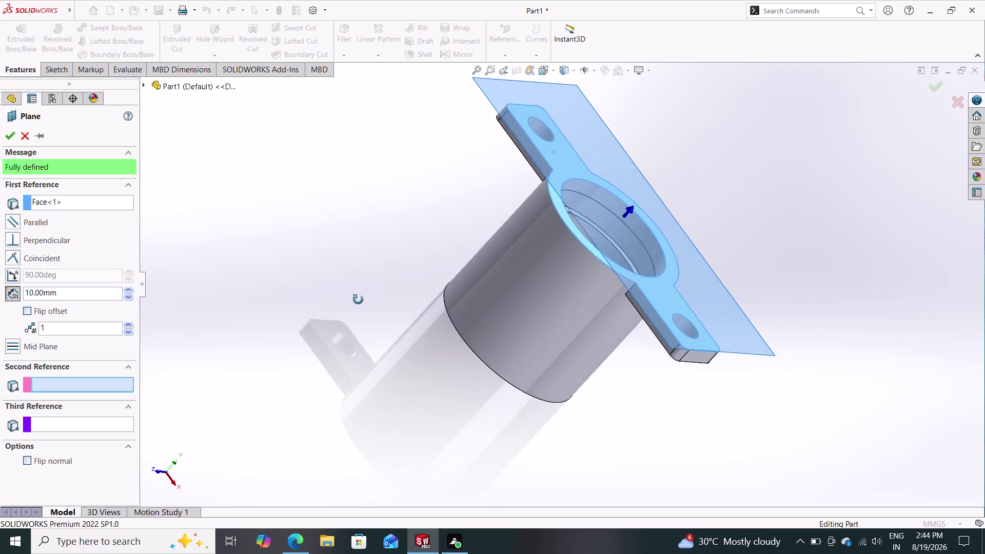
middle_drag(358, 299, 462, 214)
click(469, 289)
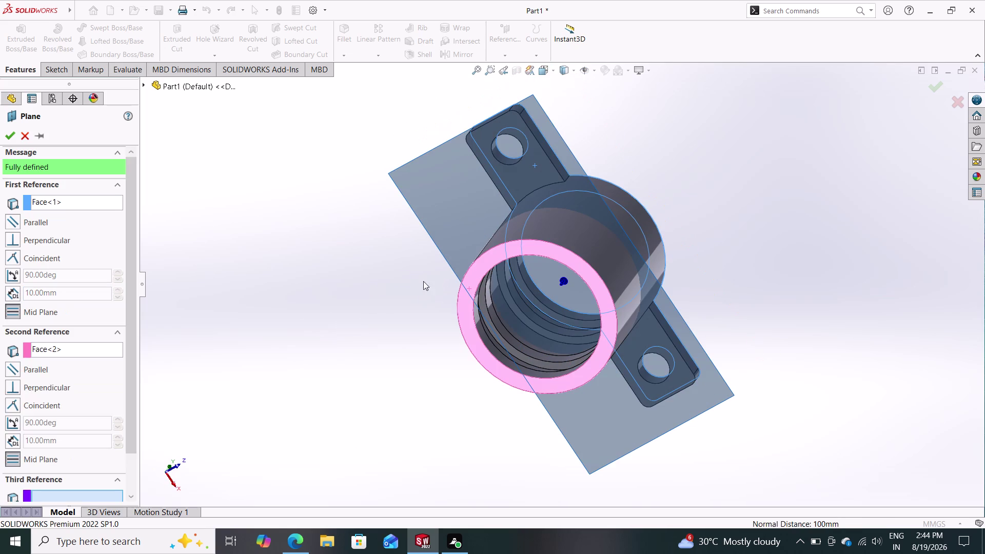
middle_drag(391, 269, 334, 299)
middle_drag(382, 279, 345, 289)
click(9, 135)
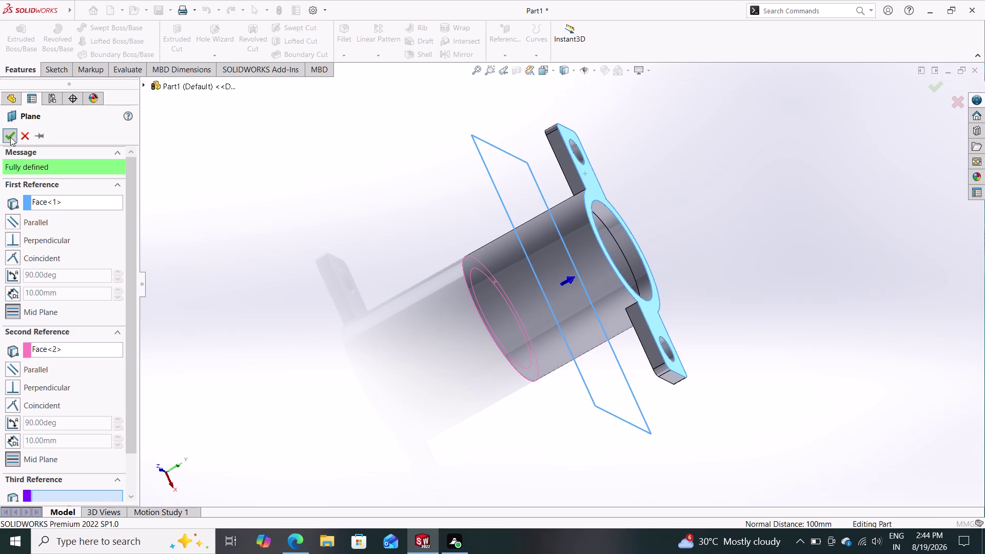
middle_drag(302, 233, 291, 239)
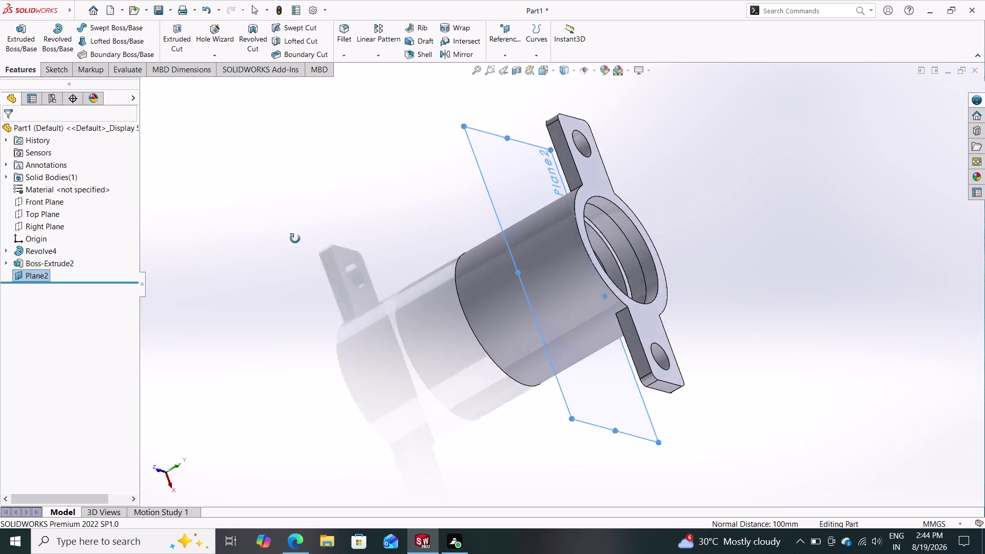
middle_drag(290, 239, 298, 251)
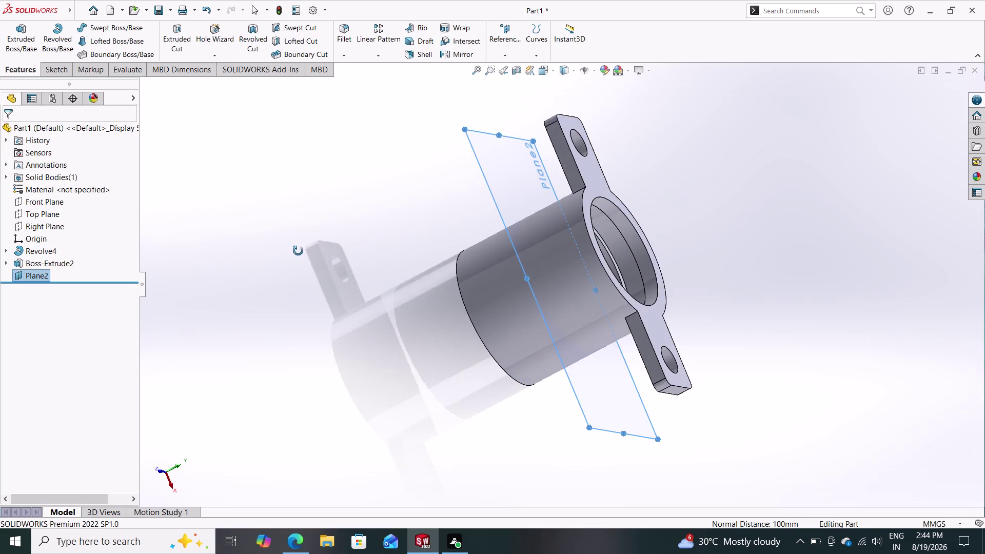
middle_drag(298, 251, 287, 246)
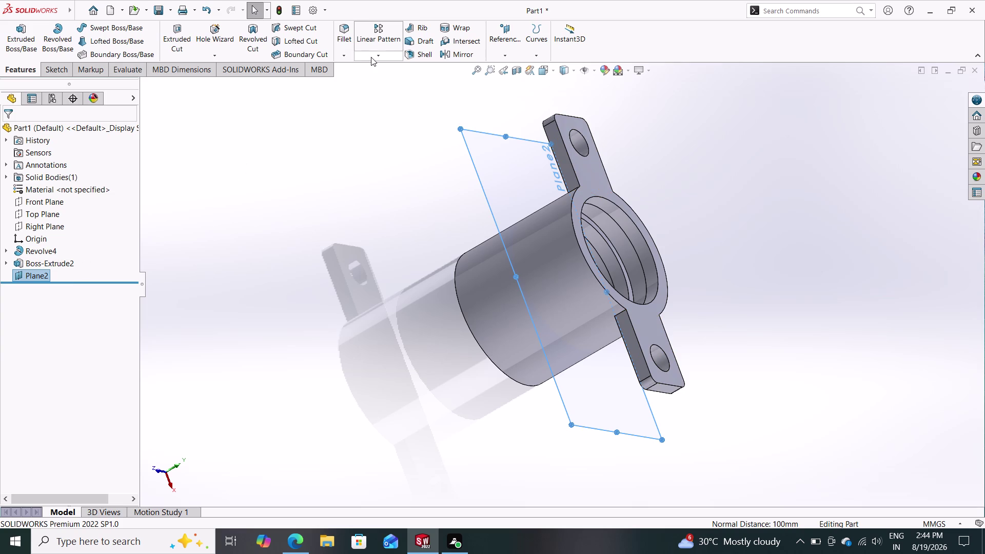
click(451, 57)
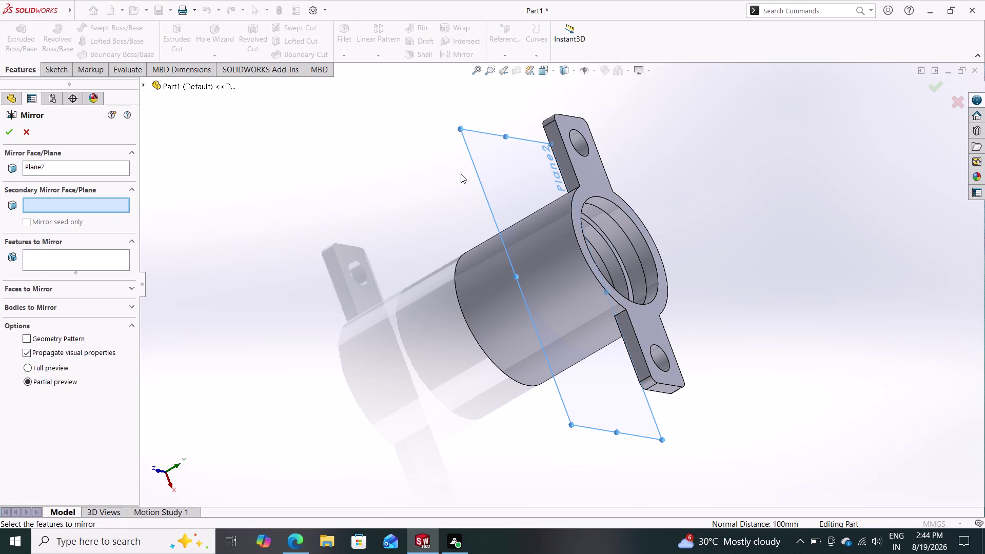
Mirror Boss-Extrude2 across Plane2 and view both resulting flanges.
click(84, 267)
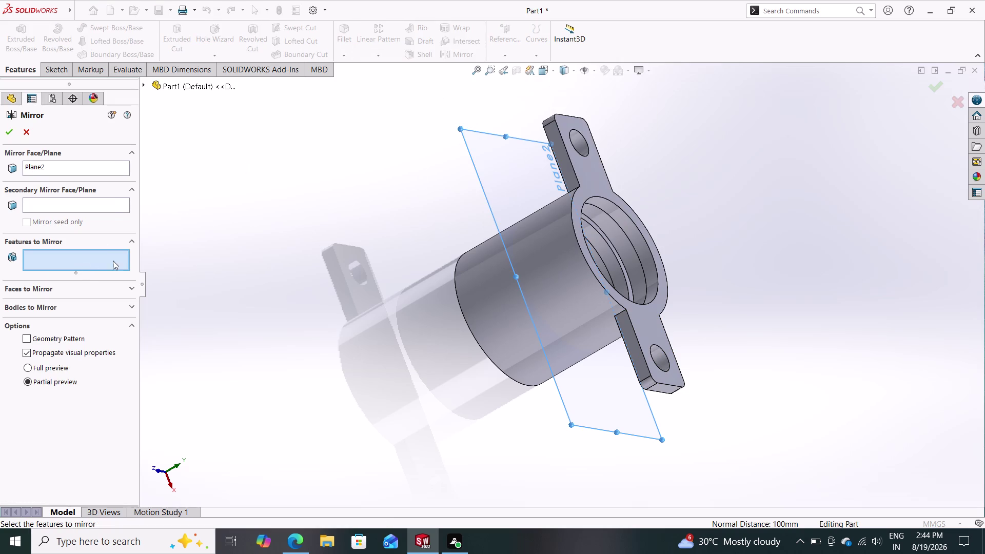
click(145, 83)
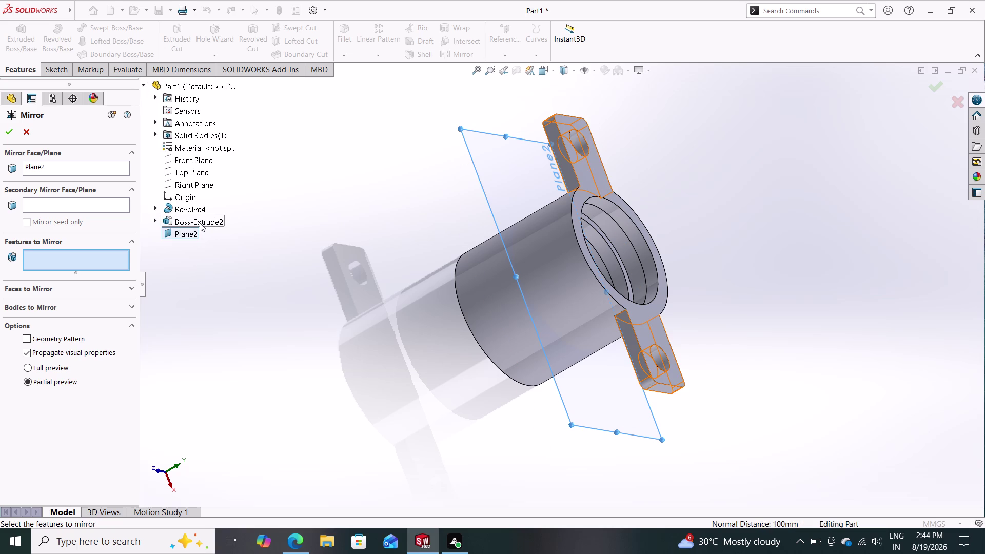
click(199, 222)
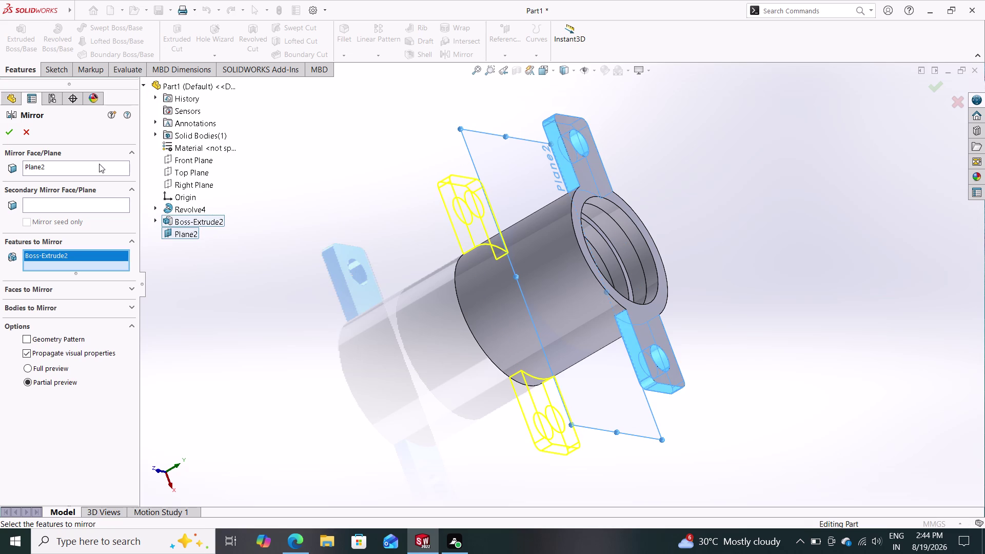
click(7, 135)
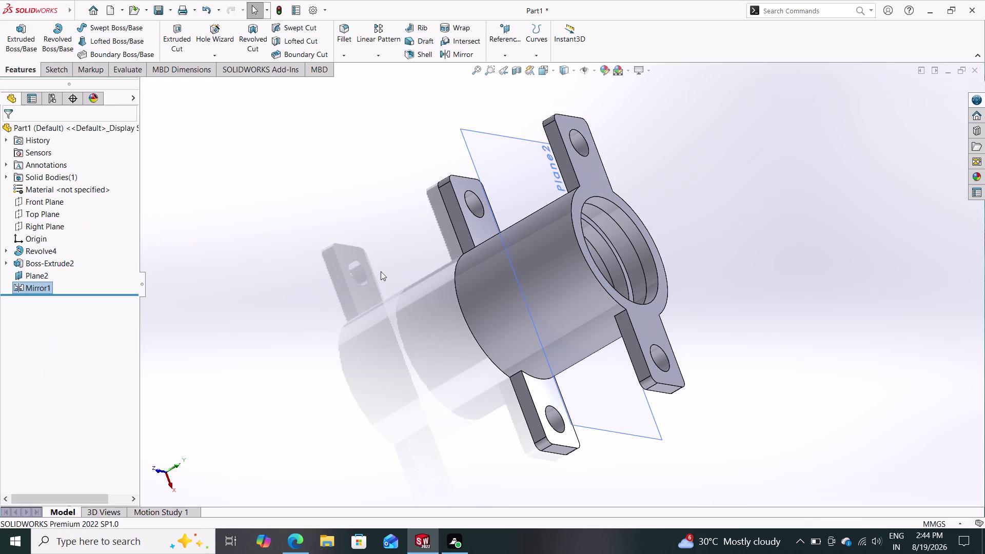
middle_drag(399, 275, 366, 242)
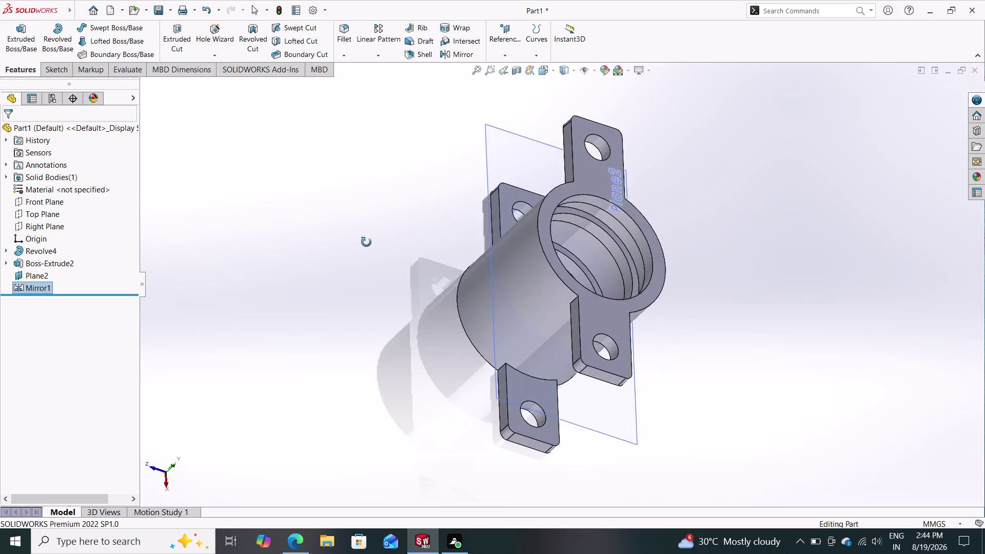
Look over the sleeve, then hide Plane2 via the FeatureManager tree.
middle_drag(366, 242, 238, 191)
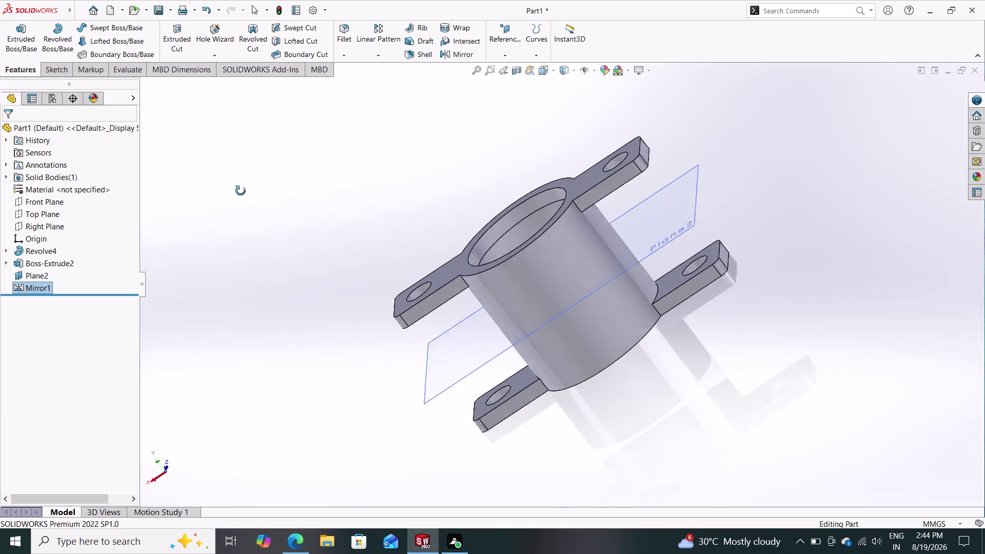
middle_drag(239, 190, 258, 193)
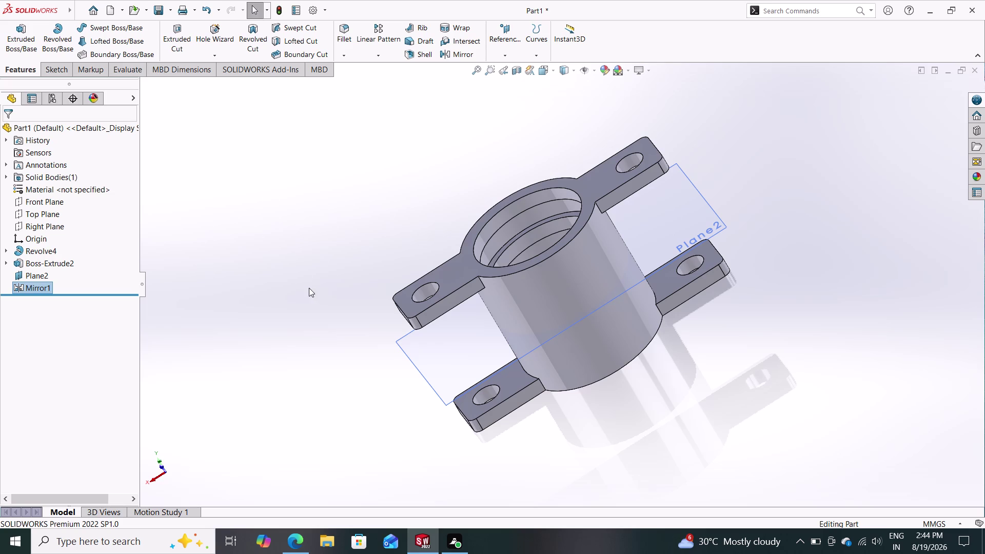
middle_drag(274, 289, 306, 238)
middle_drag(307, 303, 345, 173)
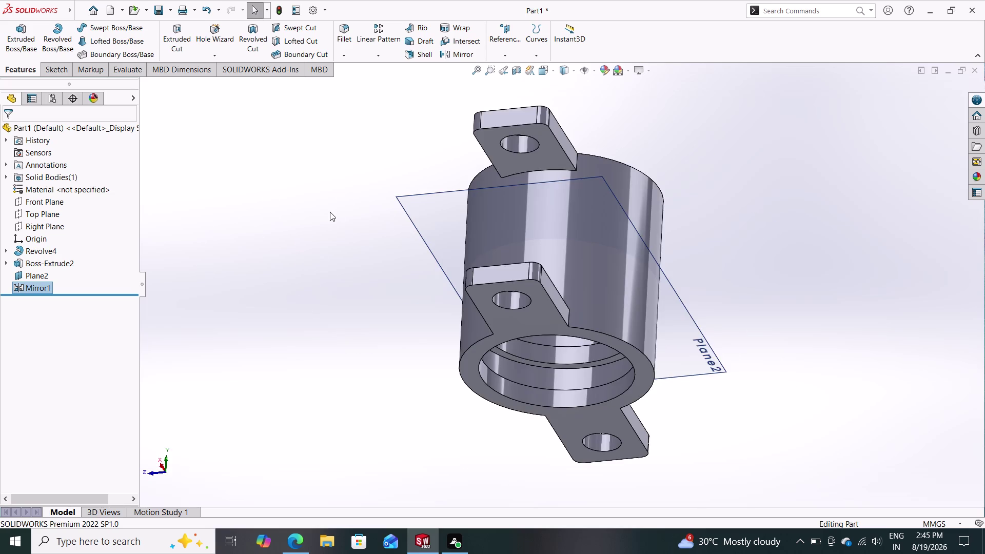
middle_drag(329, 212, 234, 251)
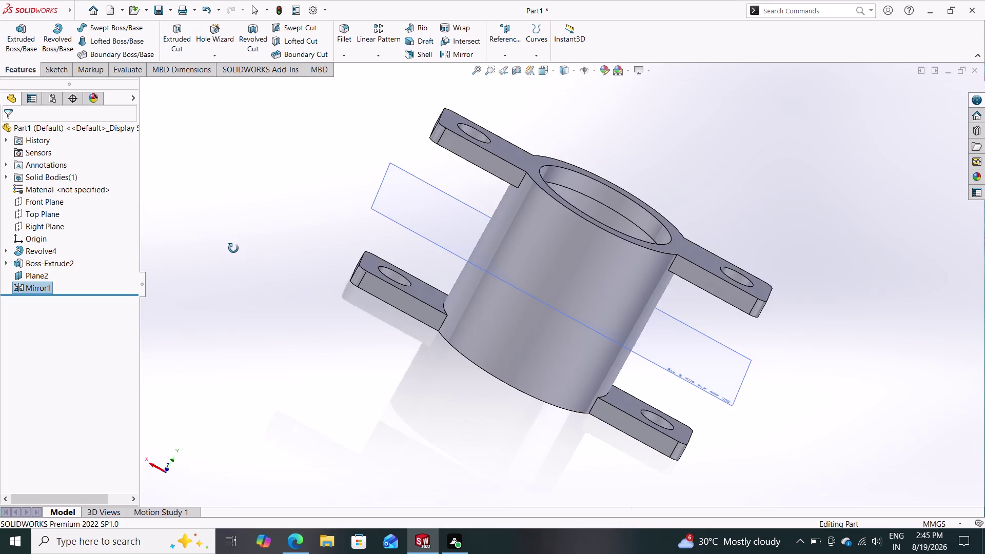
middle_drag(234, 251, 232, 242)
click(41, 275)
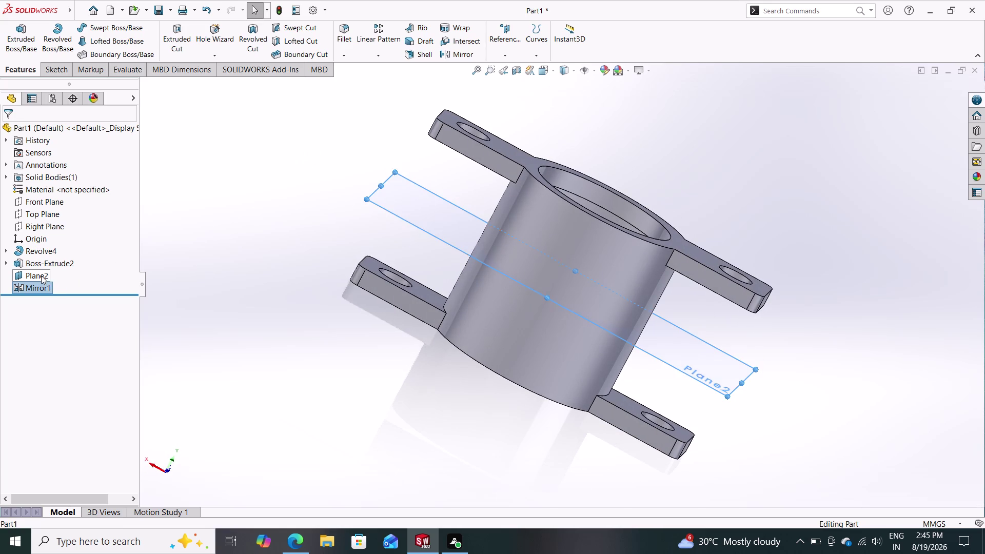
click(65, 258)
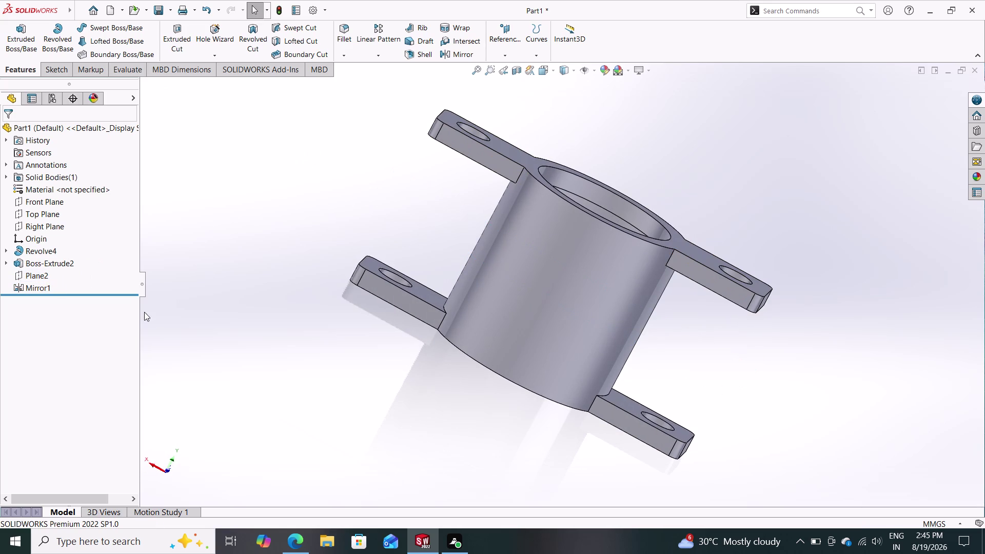
Orbit the plane-free sleeve to inspect both flanges, their holes and the bore.
middle_drag(290, 302, 351, 305)
middle_drag(354, 261, 286, 234)
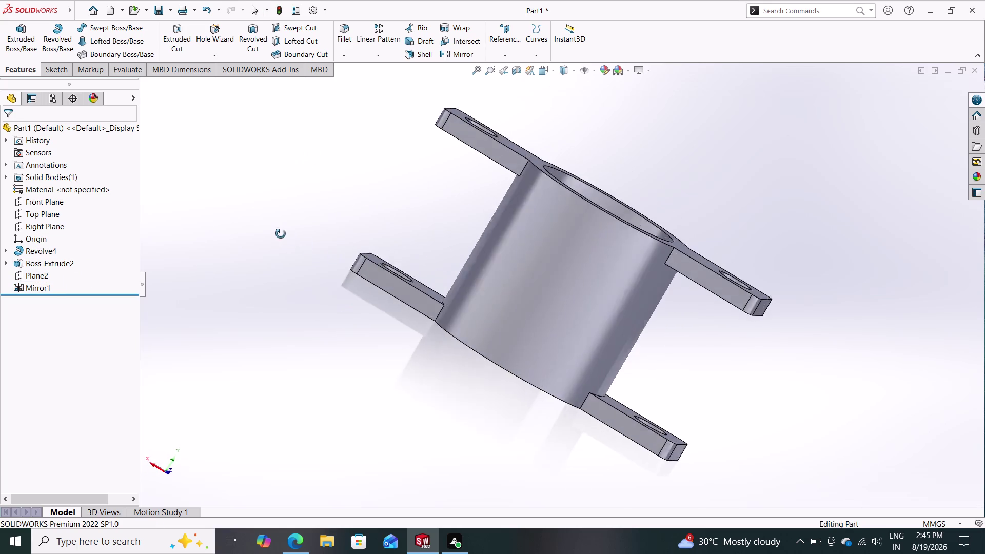
middle_drag(286, 235, 264, 268)
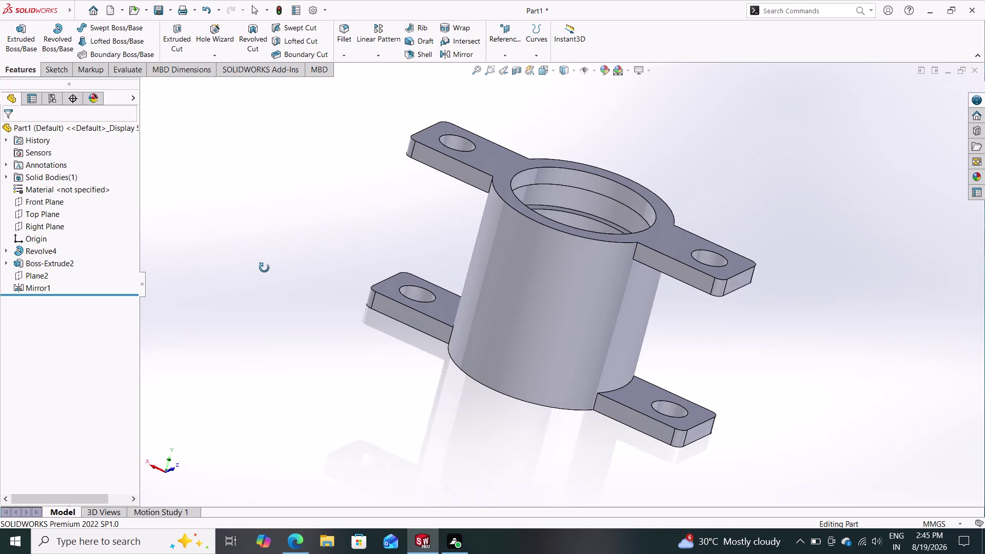
middle_drag(264, 268, 262, 266)
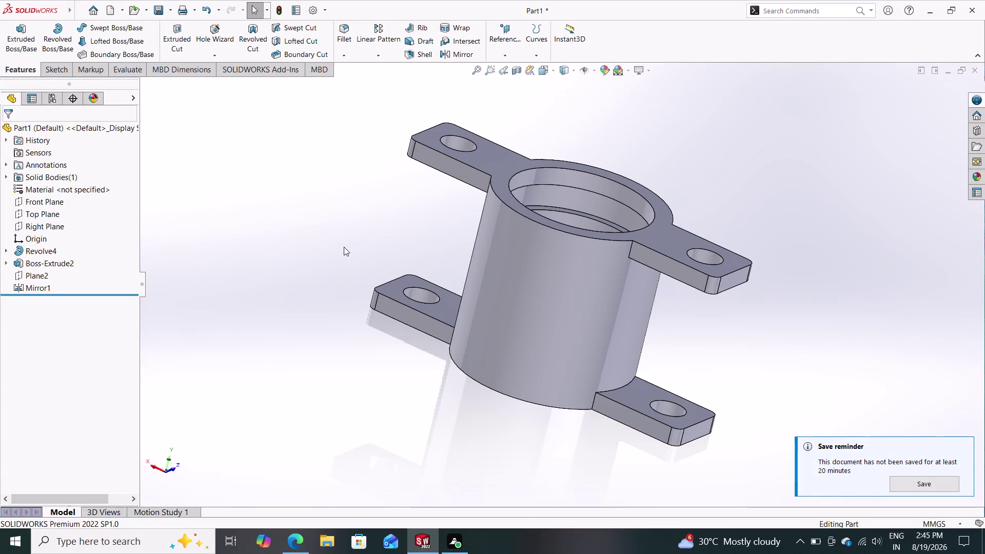
middle_drag(343, 271, 385, 285)
middle_drag(342, 225, 306, 236)
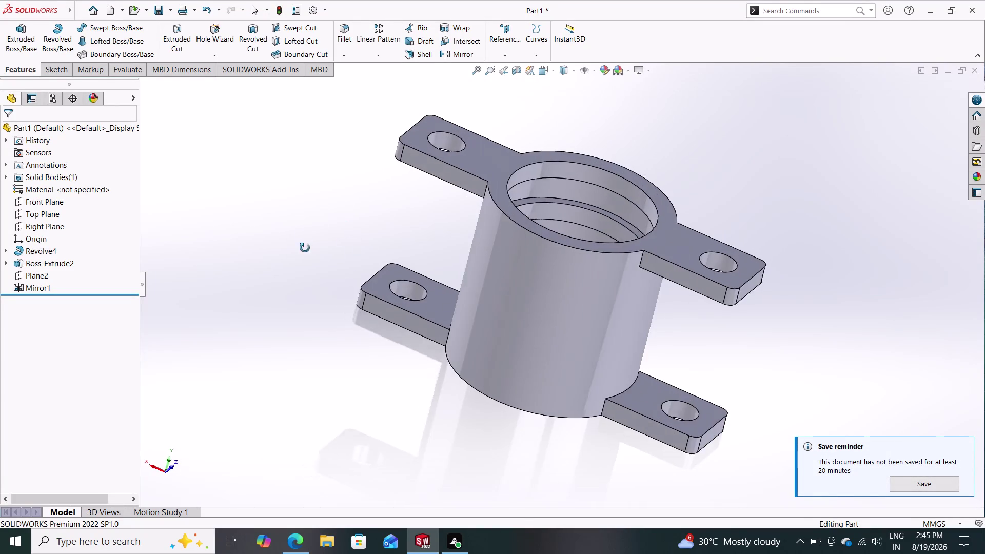
middle_drag(306, 235, 258, 289)
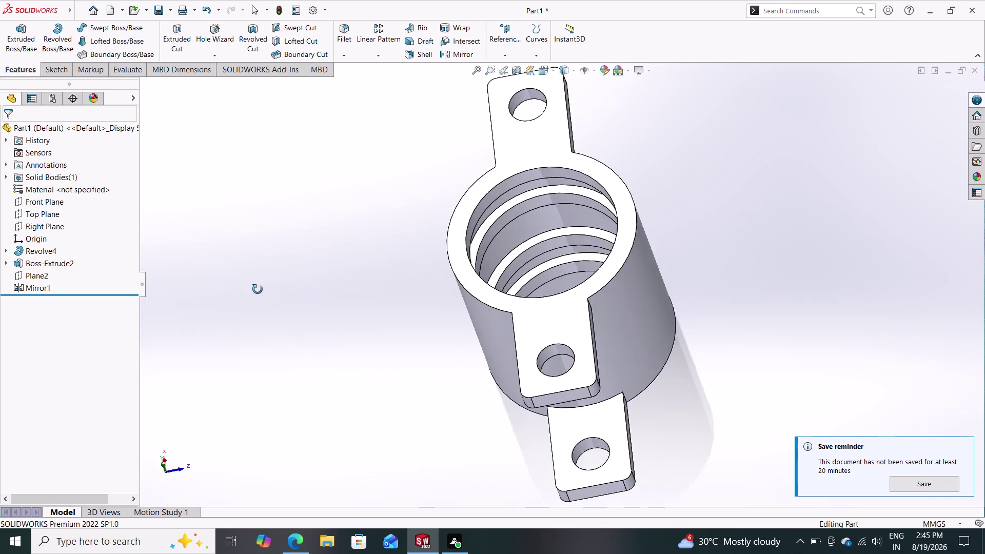
middle_drag(258, 290, 355, 172)
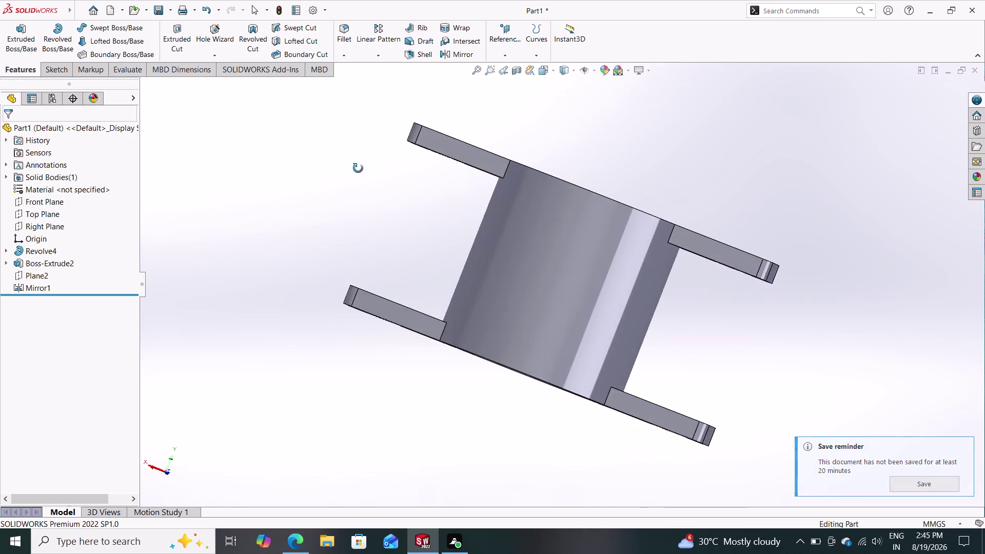
middle_drag(356, 172, 385, 114)
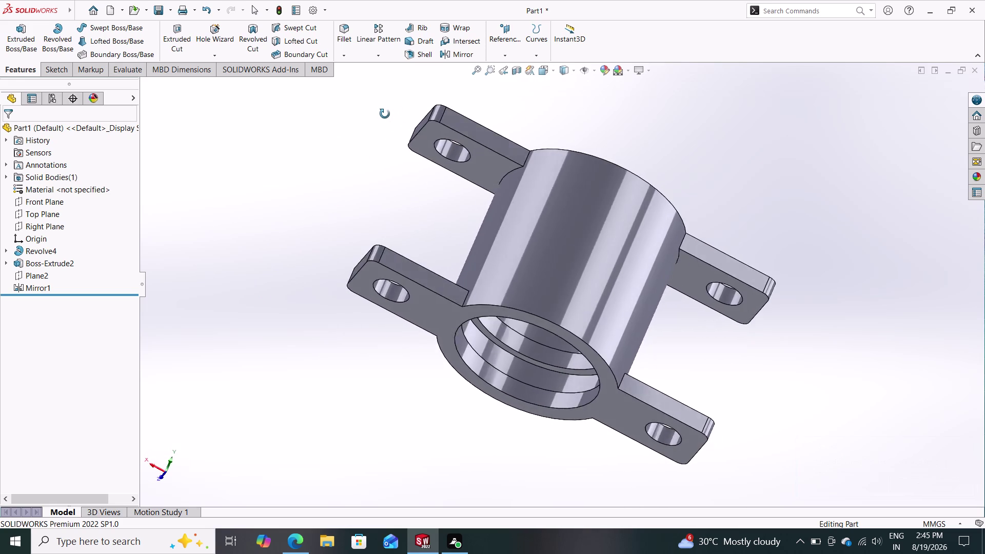
middle_drag(385, 114, 360, 197)
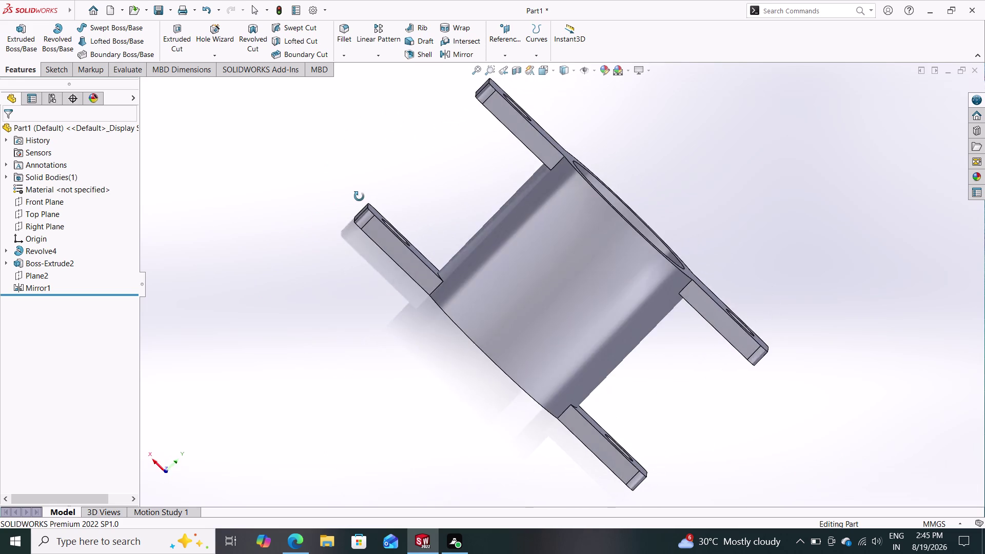
middle_drag(360, 197, 241, 137)
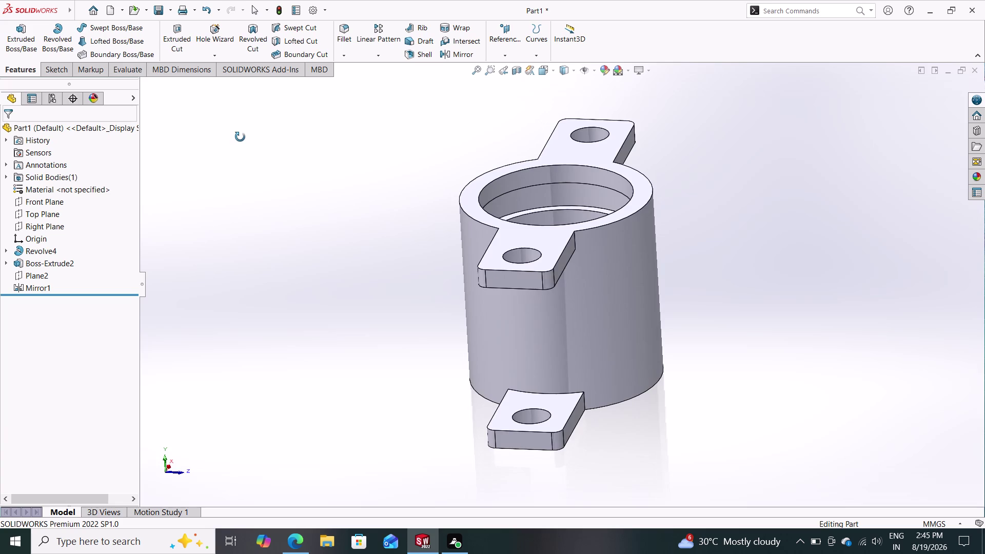
middle_drag(240, 137, 303, 172)
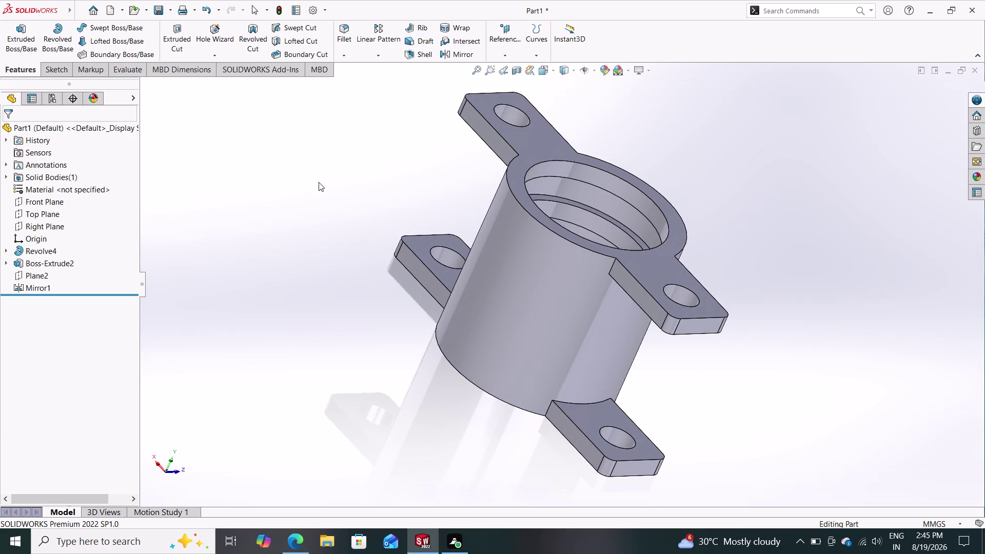
middle_drag(319, 182, 285, 230)
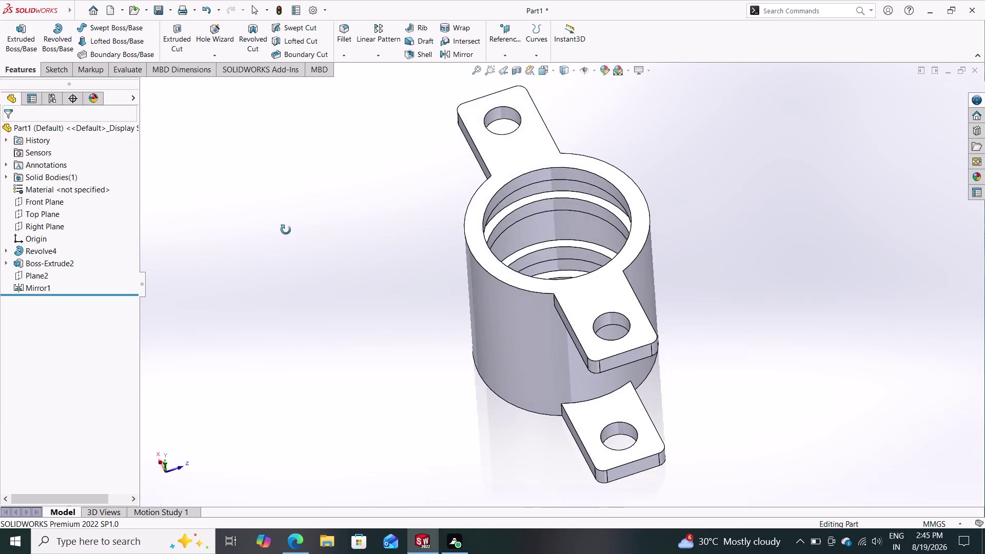
middle_drag(286, 231, 317, 258)
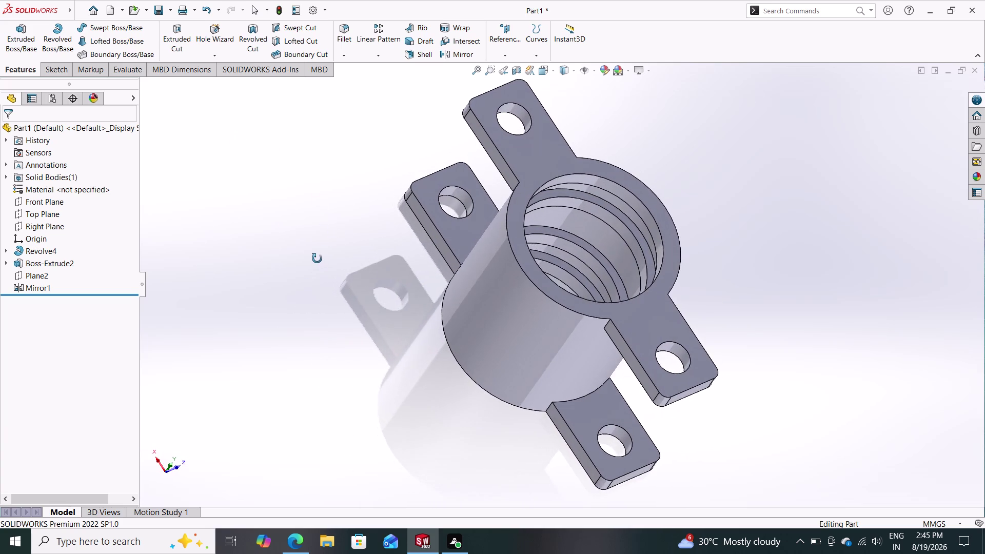
middle_drag(317, 258, 253, 149)
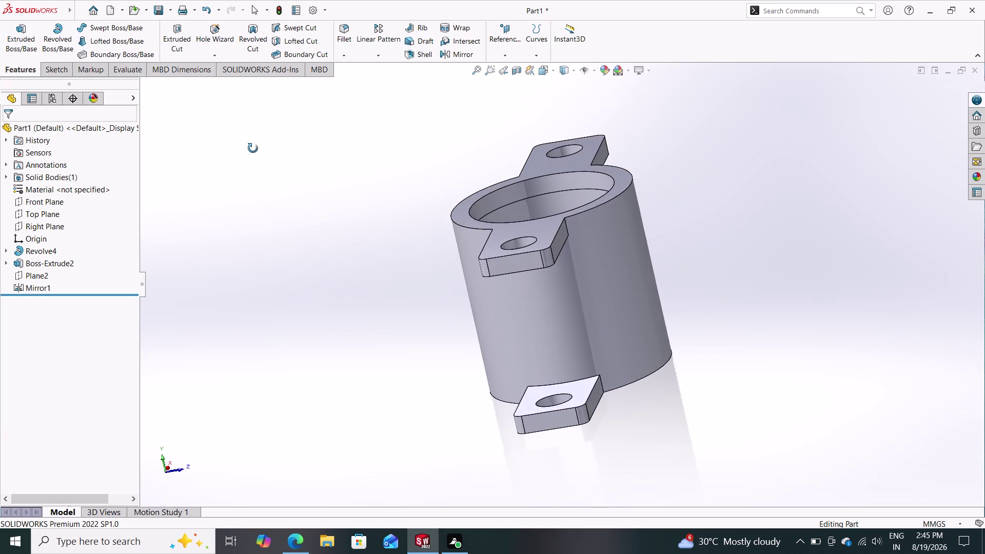
middle_drag(253, 149, 290, 155)
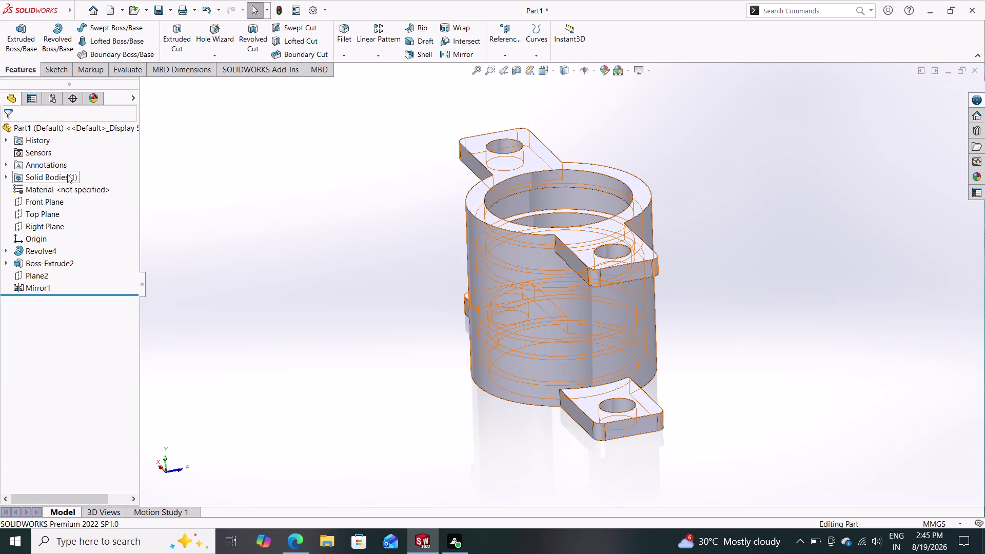
click(980, 173)
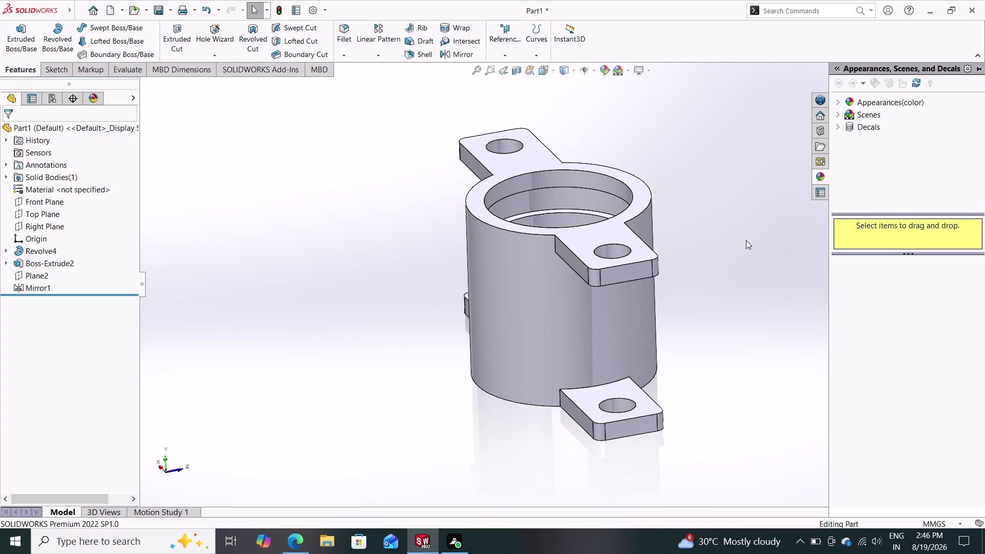
Close the appearances pane and show the Apply Scene list of scenes.
click(836, 100)
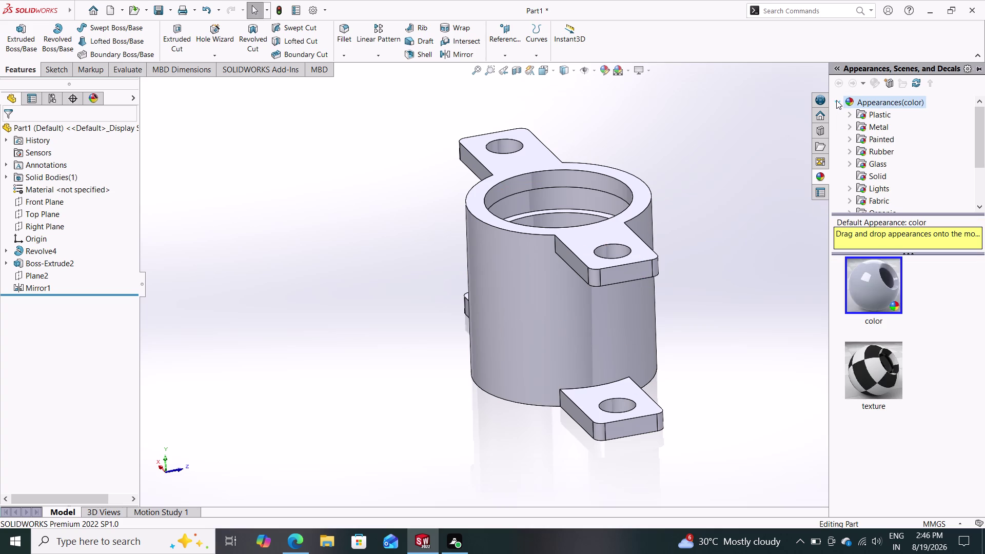
click(625, 71)
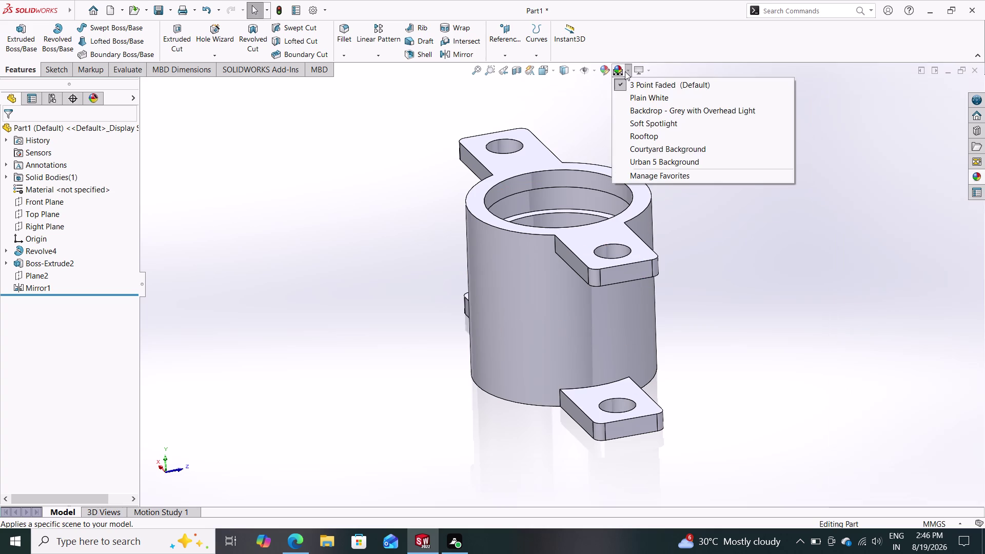
Apply the 3 Point Faded scene, check the sleeve from several angles, and browse metal appearances.
click(642, 97)
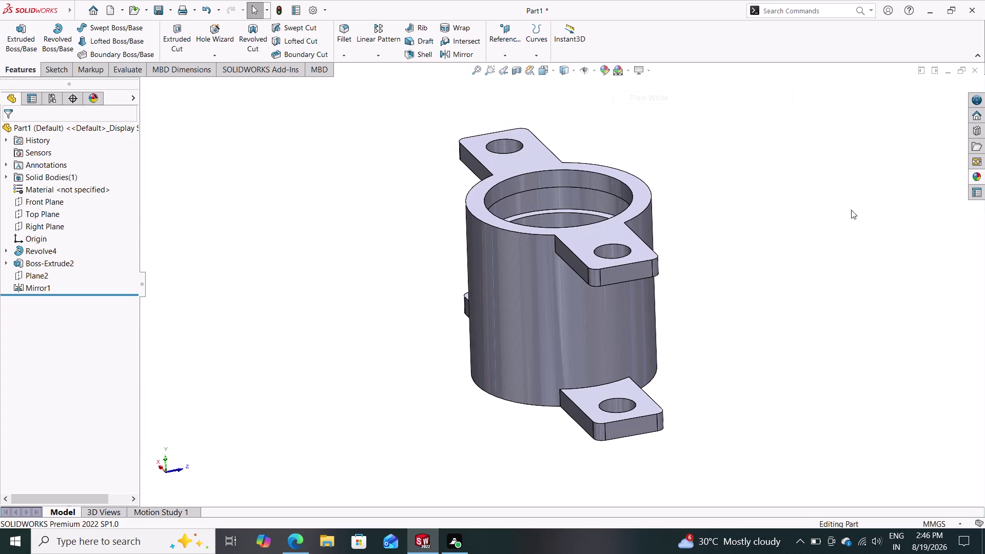
middle_drag(759, 216, 810, 256)
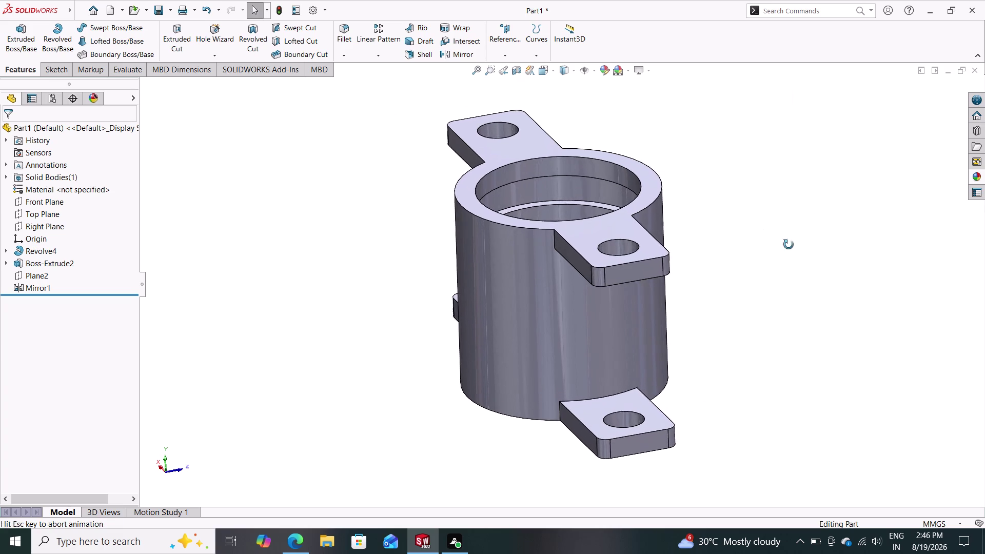
middle_drag(784, 242, 766, 330)
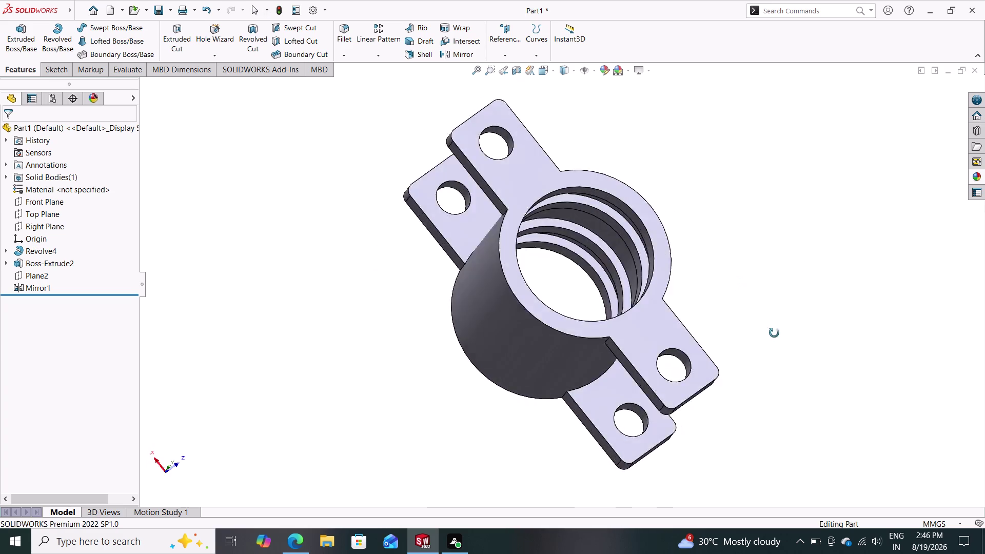
middle_drag(766, 330, 727, 335)
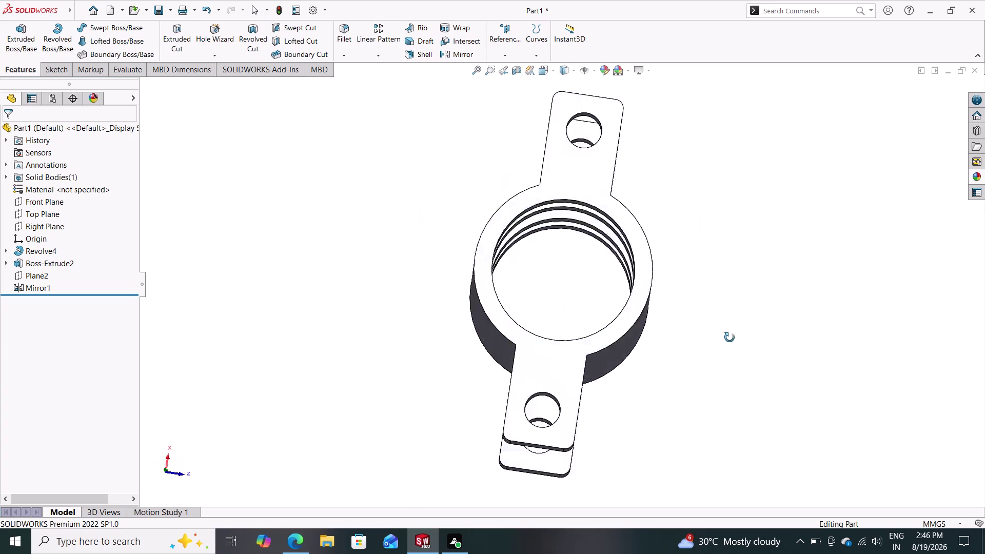
middle_drag(727, 335, 736, 224)
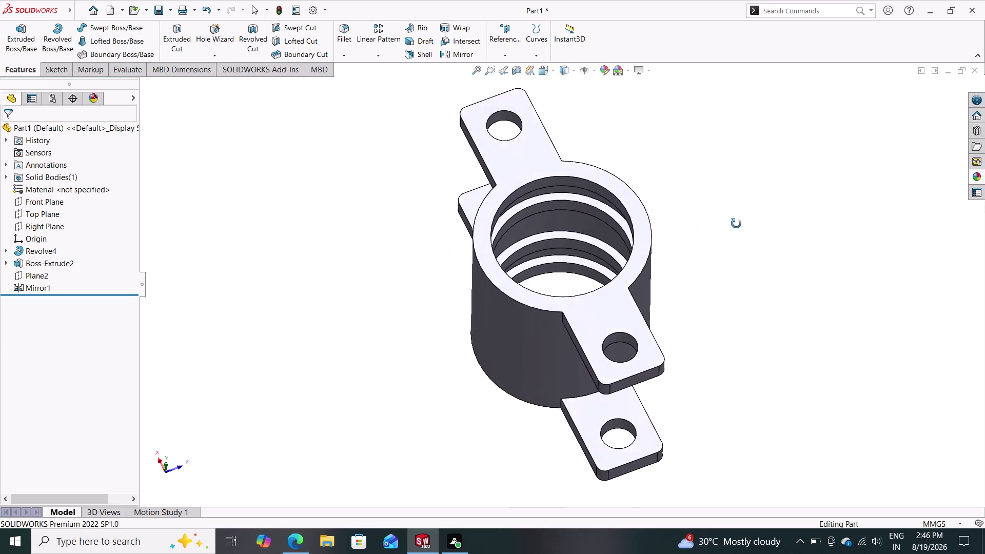
middle_drag(735, 224, 743, 221)
click(974, 174)
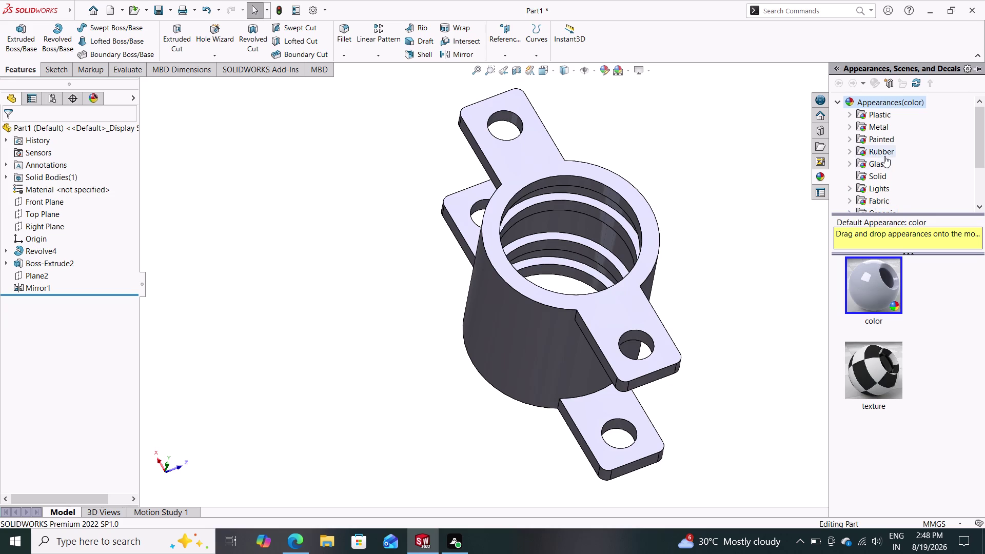
click(879, 125)
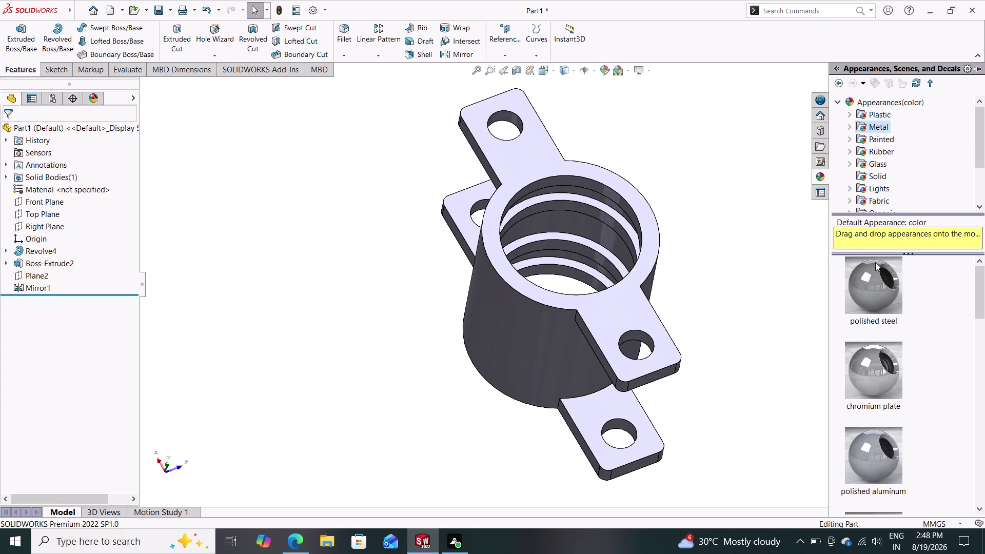
Try the polished gold appearance on the whole part and inspect it.
drag(982, 309, 972, 361)
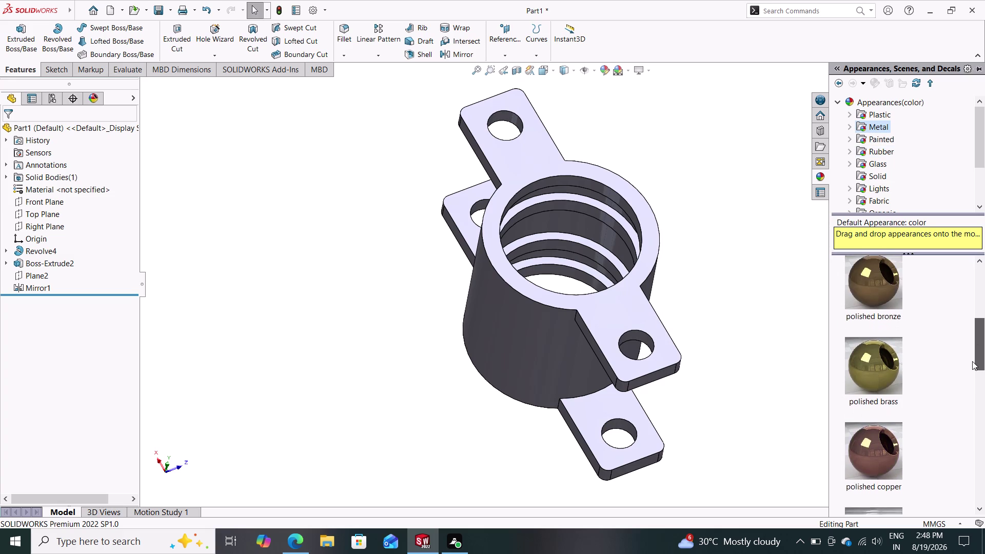
drag(973, 362, 969, 386)
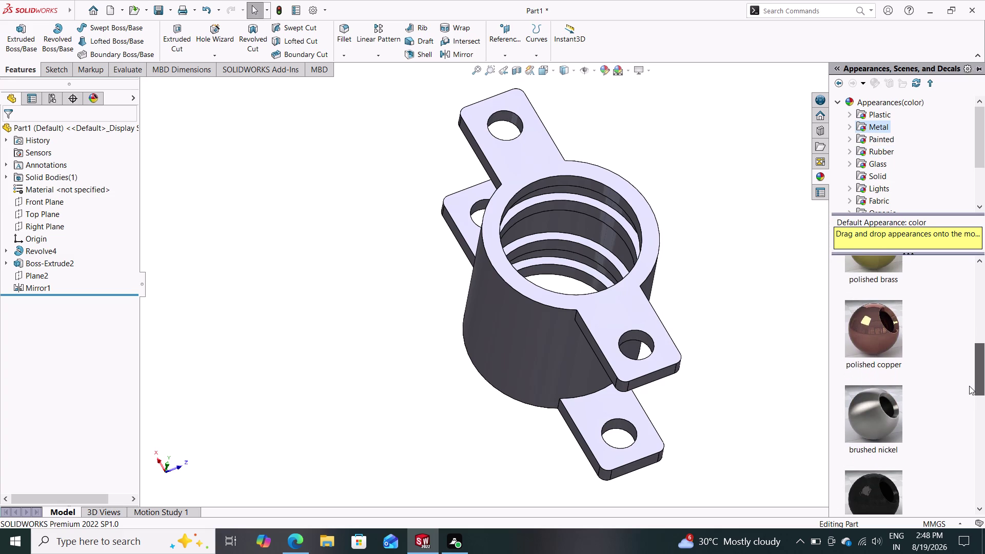
drag(969, 386, 964, 439)
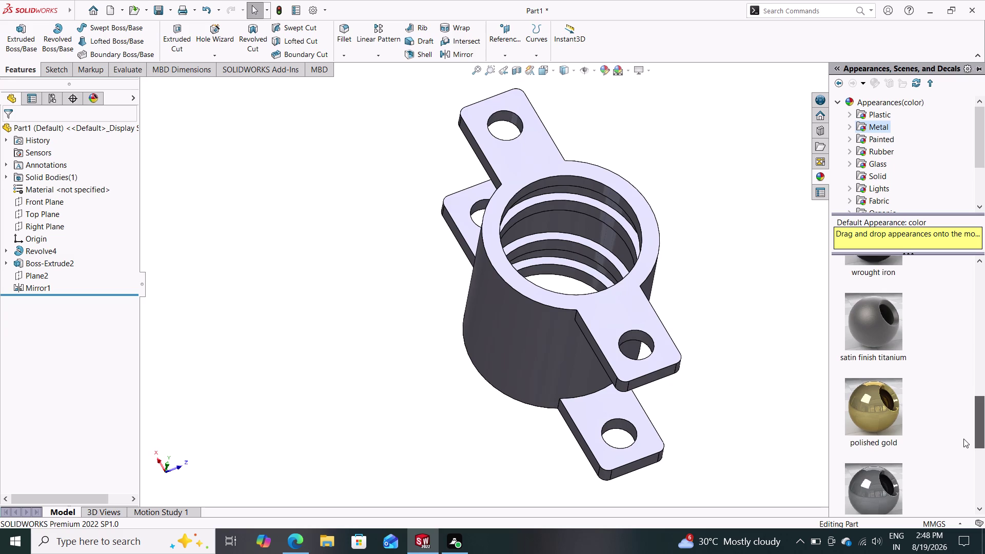
drag(964, 439, 963, 446)
drag(857, 364, 670, 351)
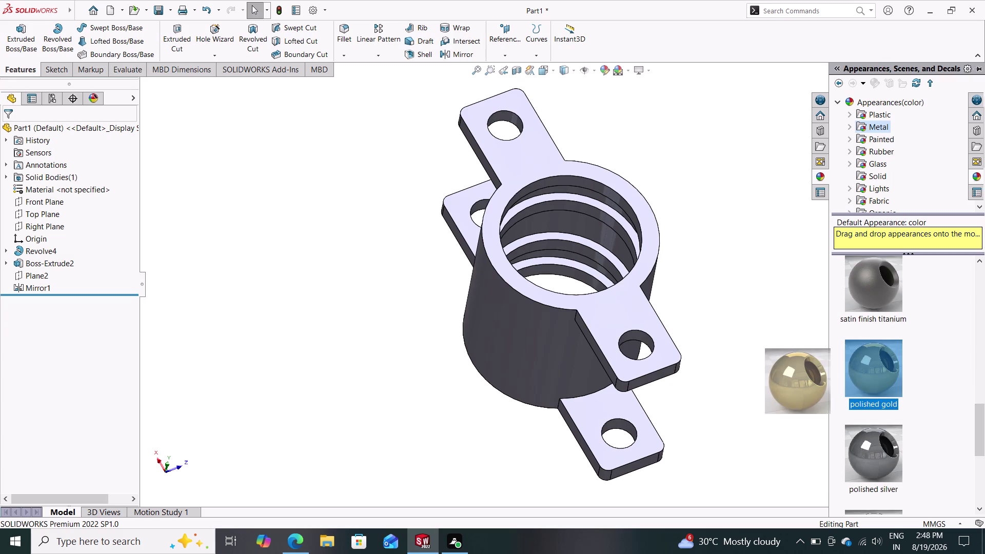
drag(670, 351, 581, 314)
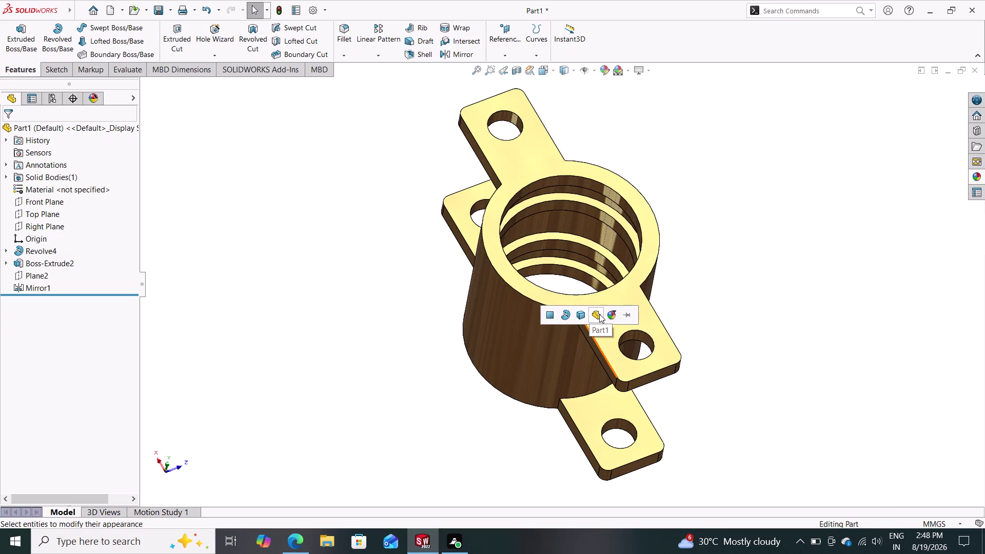
click(599, 314)
middle_drag(419, 314, 524, 291)
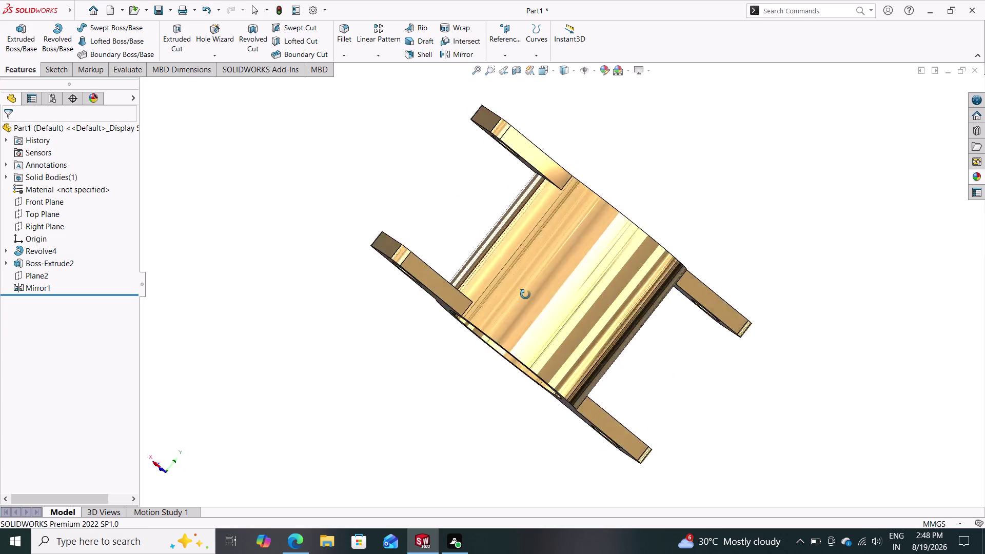
middle_drag(524, 290, 374, 350)
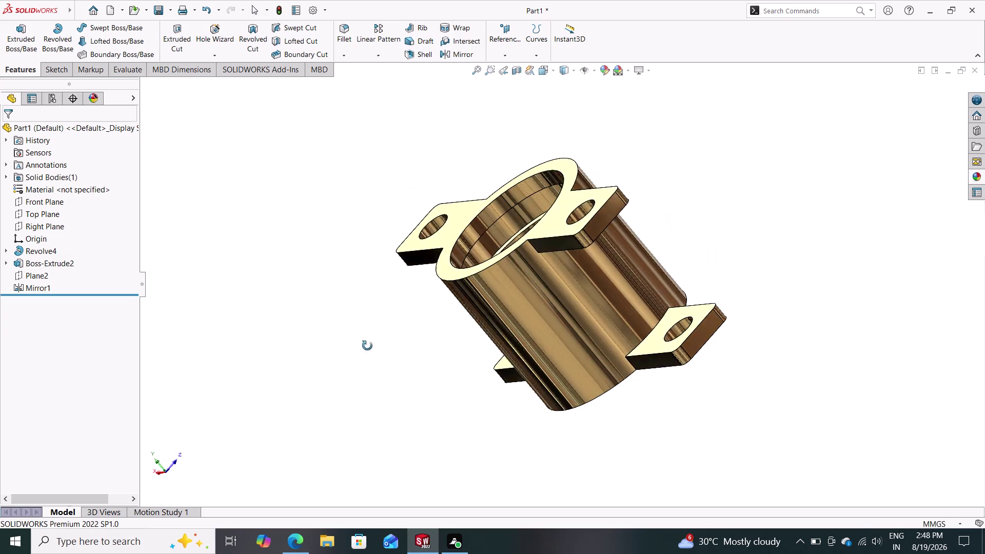
middle_drag(374, 349, 486, 279)
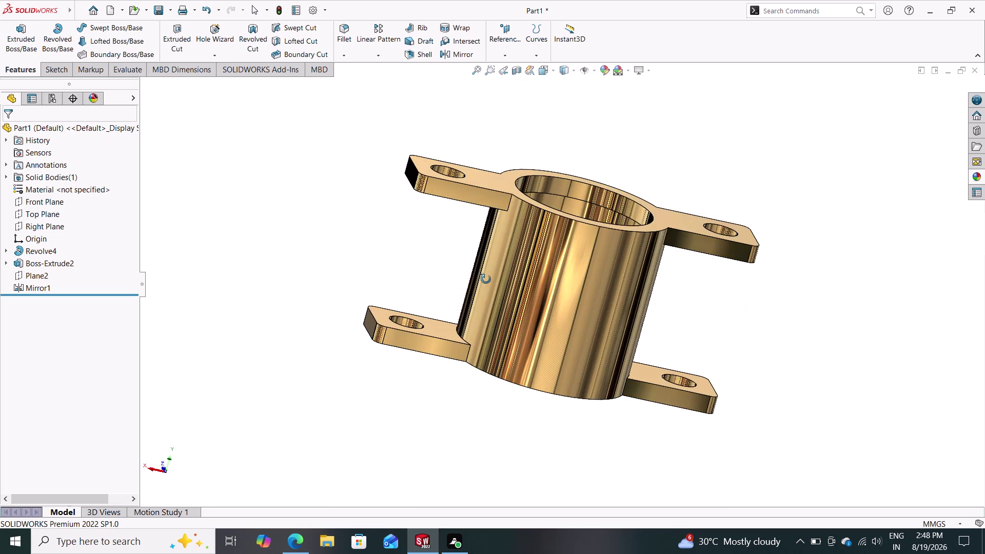
middle_drag(487, 279, 463, 282)
Apply polished steel to the whole part and inspect the finish from several sides.
click(977, 174)
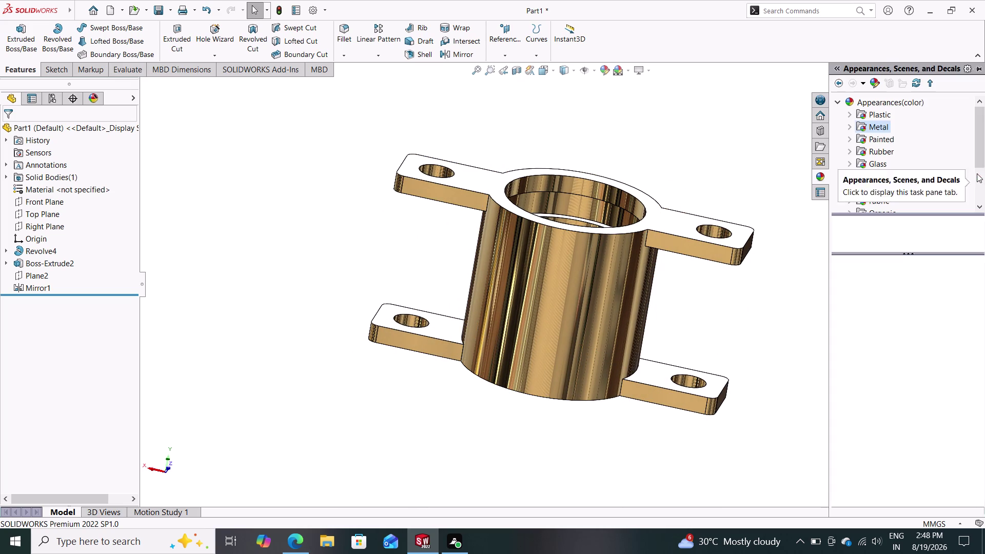
scroll(down, 3)
scroll(down, 3)
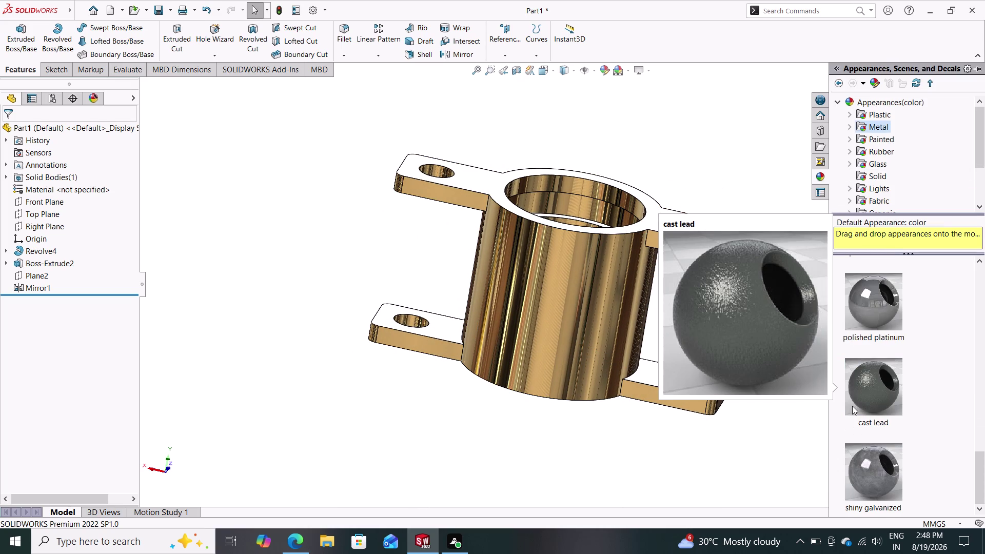
scroll(down, 3)
scroll(down, 3)
scroll(up, 3)
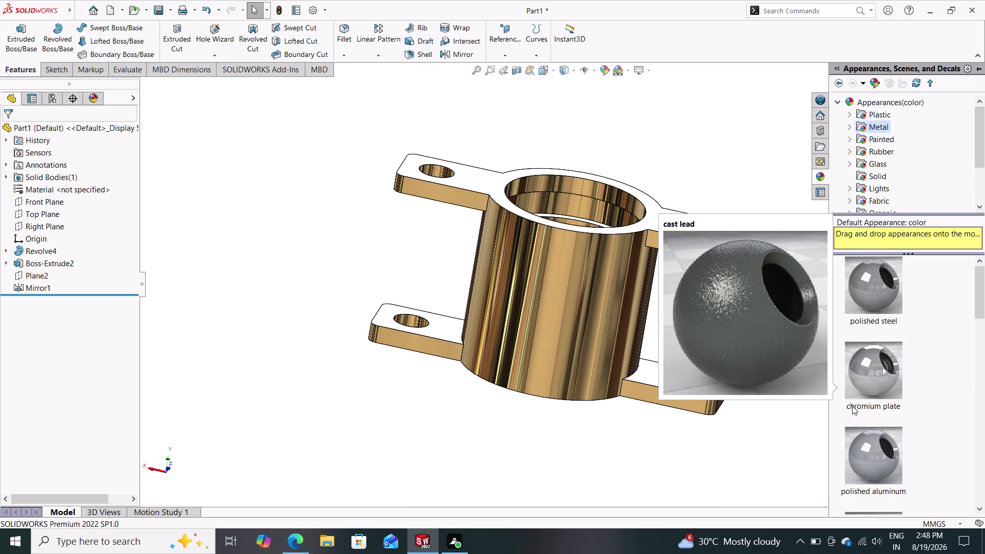
drag(879, 301, 784, 290)
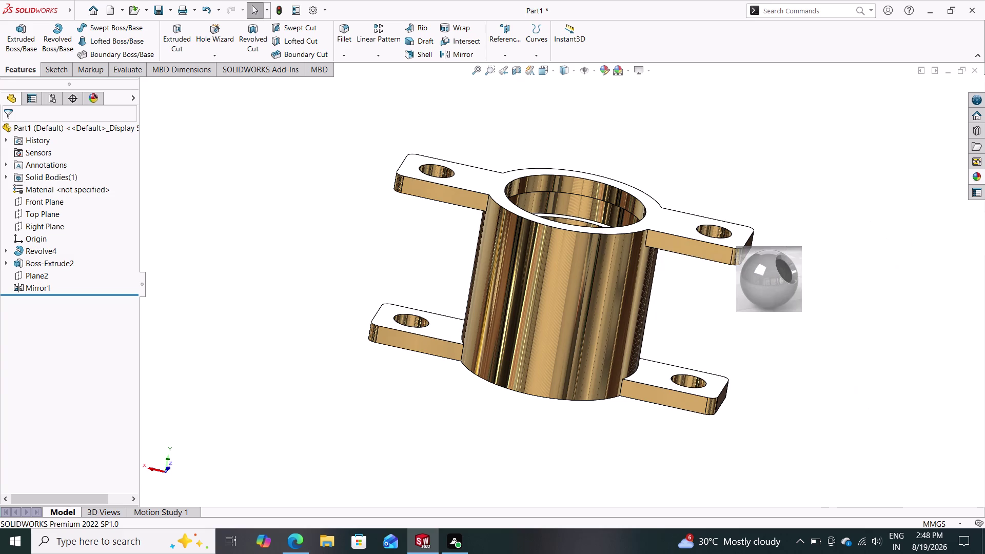
drag(784, 290, 631, 298)
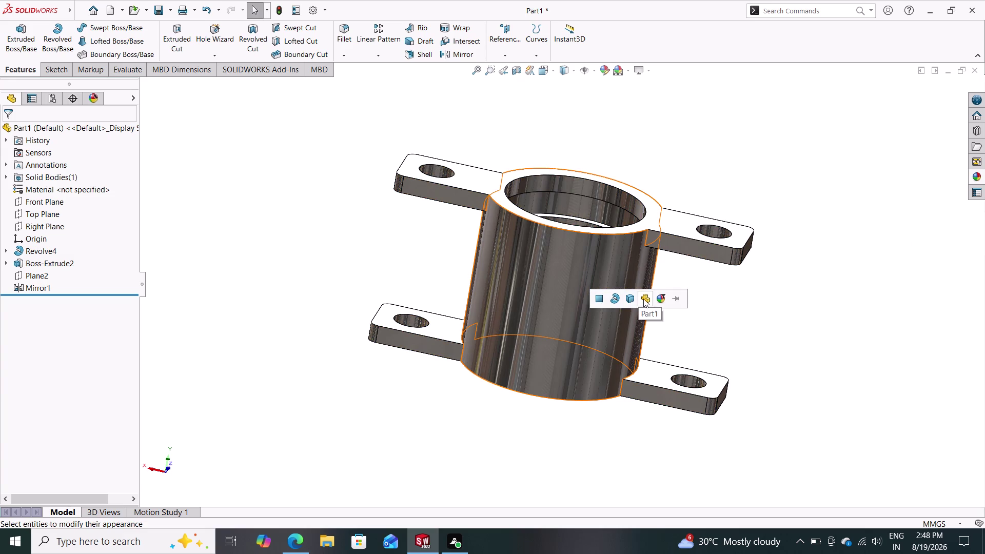
click(643, 298)
middle_click(758, 248)
middle_drag(756, 248, 738, 248)
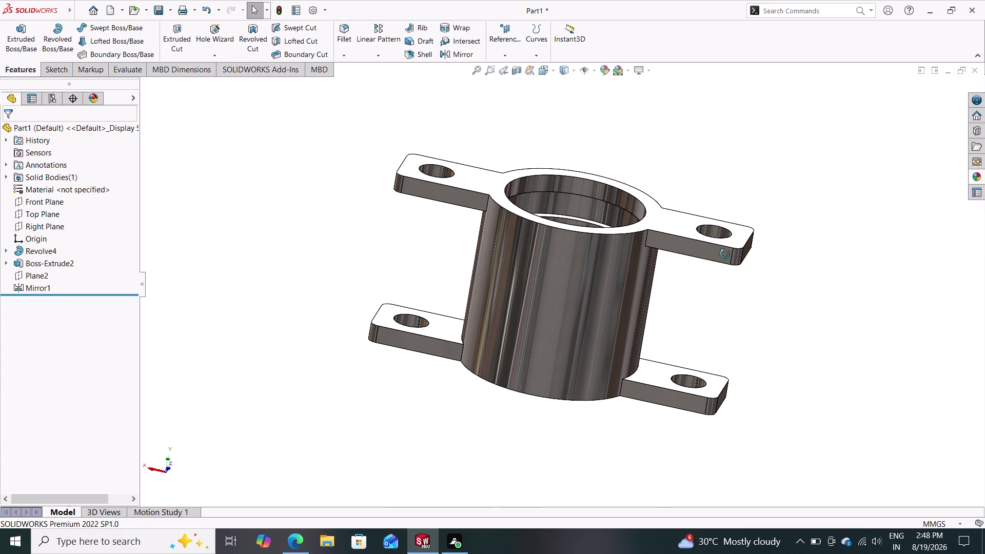
middle_drag(738, 248, 791, 241)
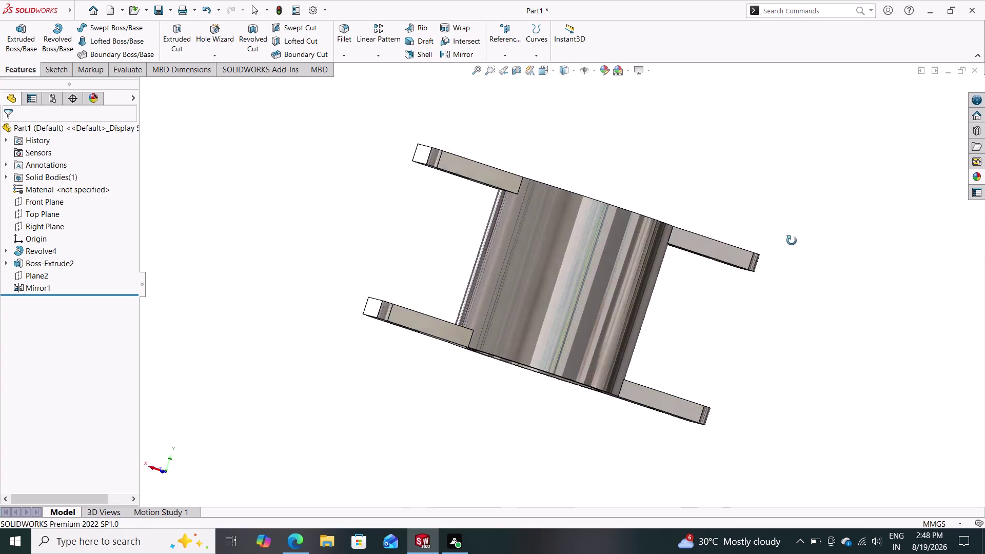
middle_drag(791, 242, 827, 245)
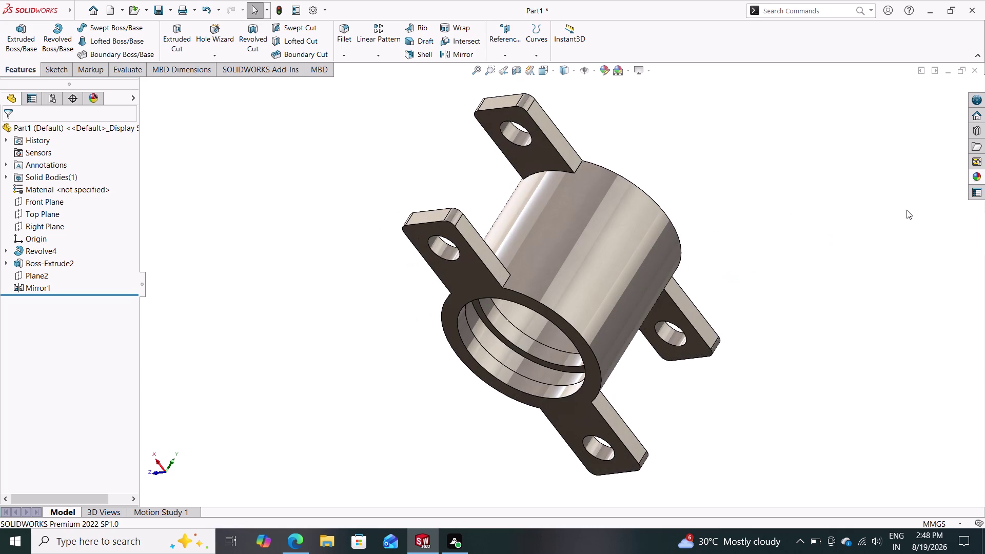
click(977, 176)
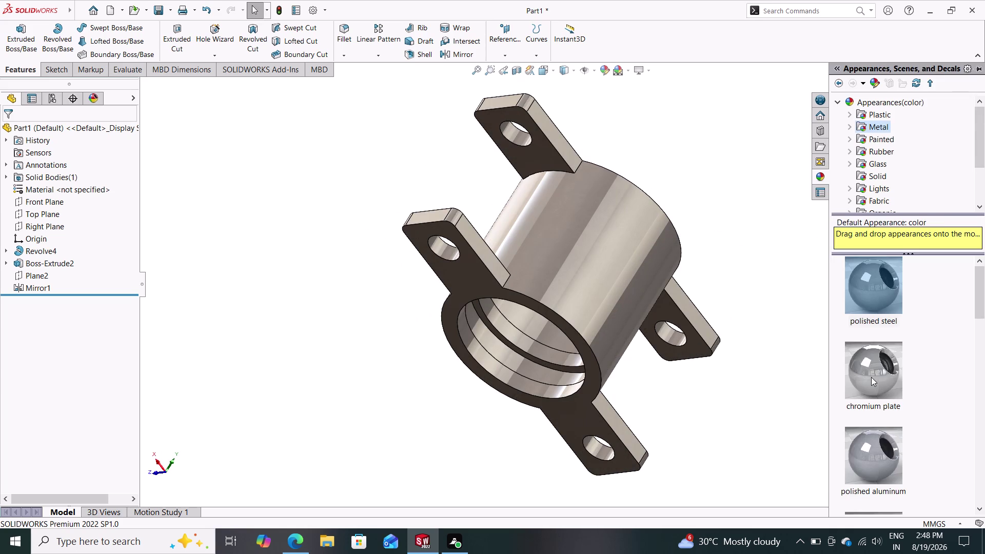
drag(872, 377, 526, 306)
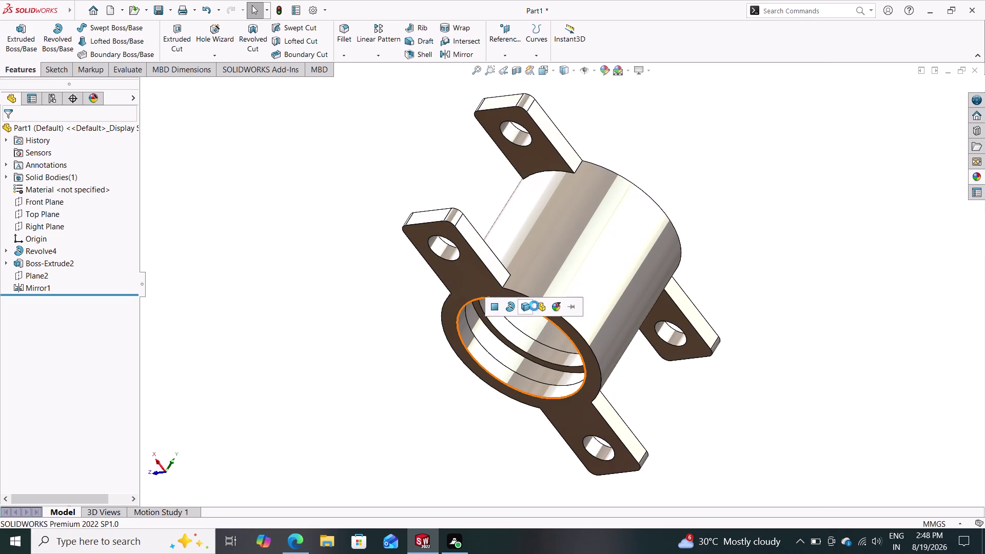
click(539, 306)
middle_drag(741, 258, 618, 296)
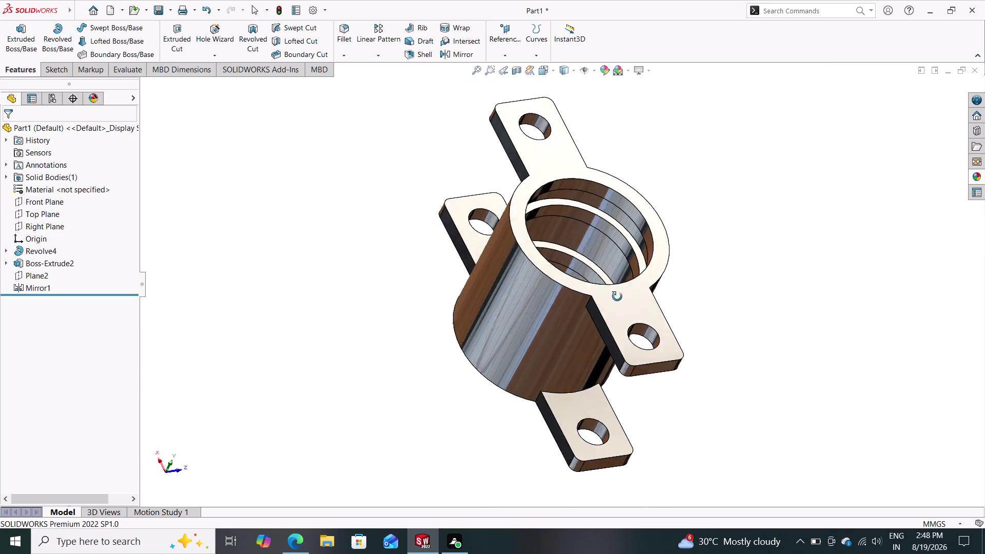
middle_drag(618, 295, 507, 322)
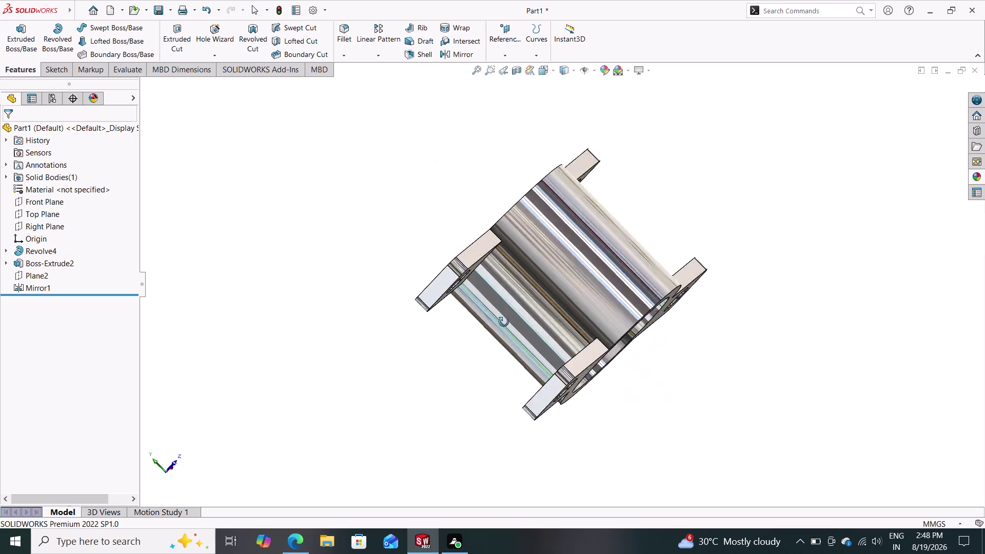
middle_drag(507, 323, 617, 363)
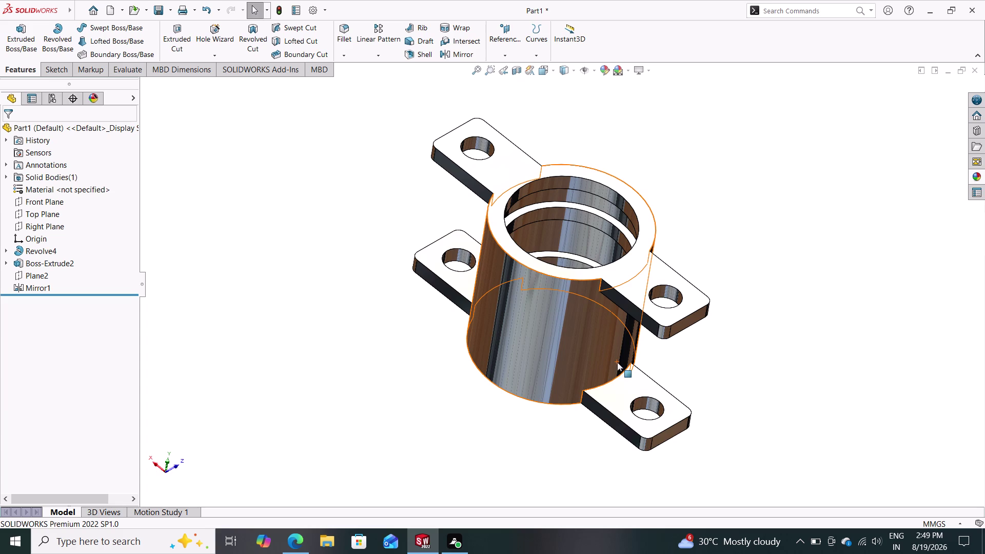
middle_drag(732, 319, 652, 317)
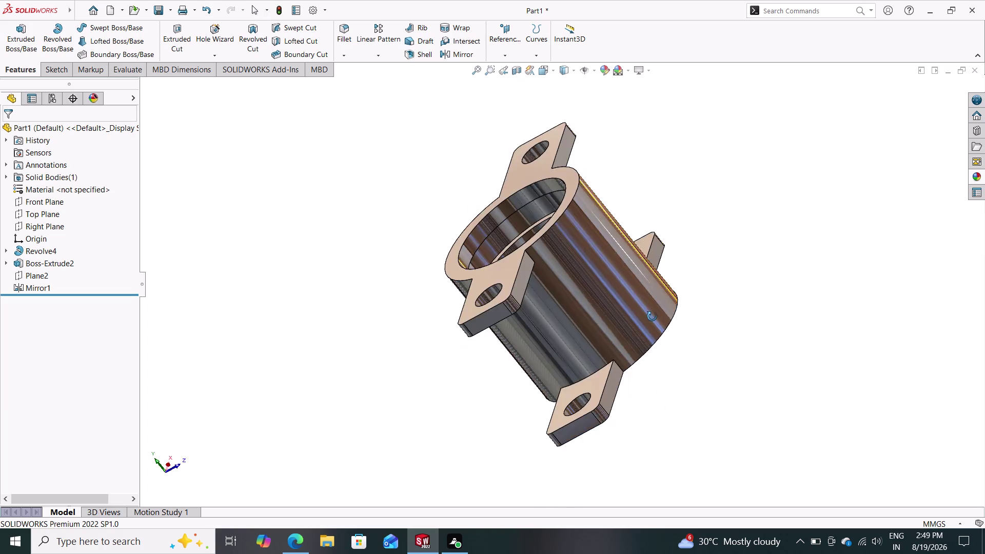
middle_drag(652, 316, 716, 296)
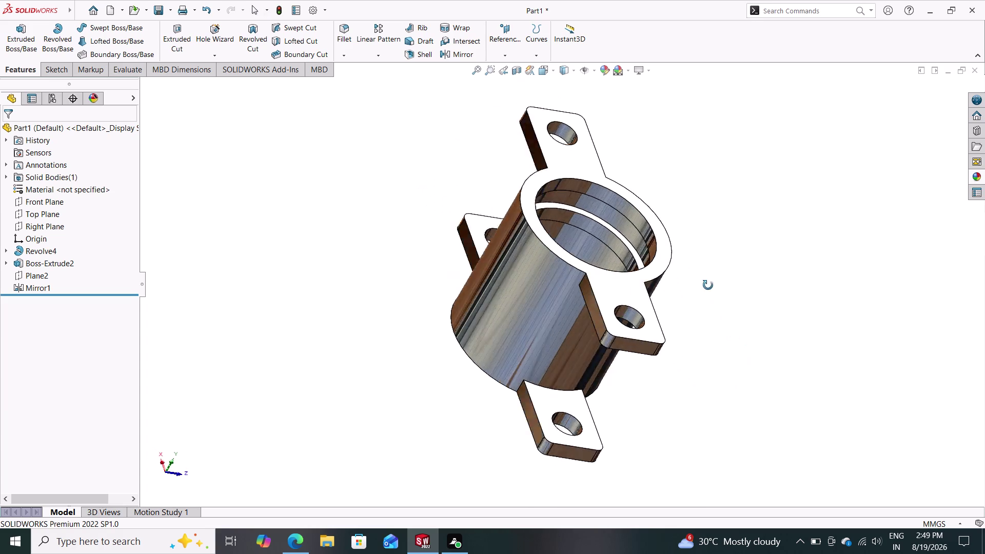
middle_drag(717, 297, 718, 260)
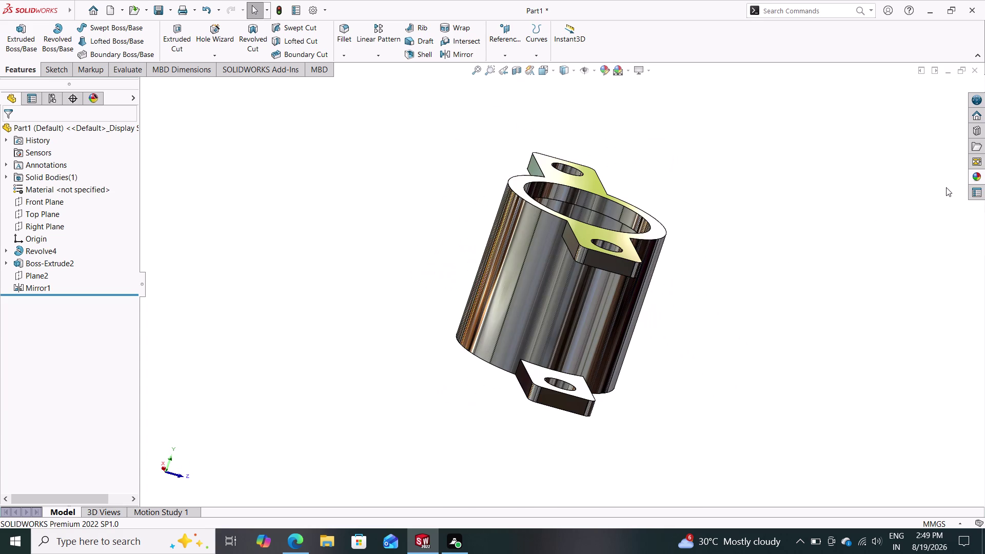
Browse the metal appearance swatches while turning the sleeve to see its flanges.
click(982, 176)
scroll(down, 3)
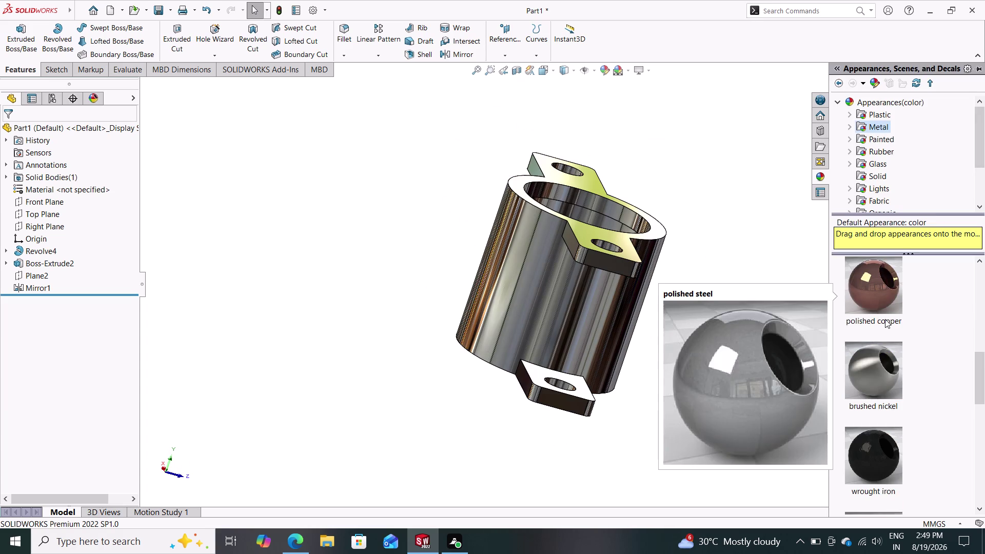
scroll(down, 3)
scroll(down, 3)
scroll(up, 3)
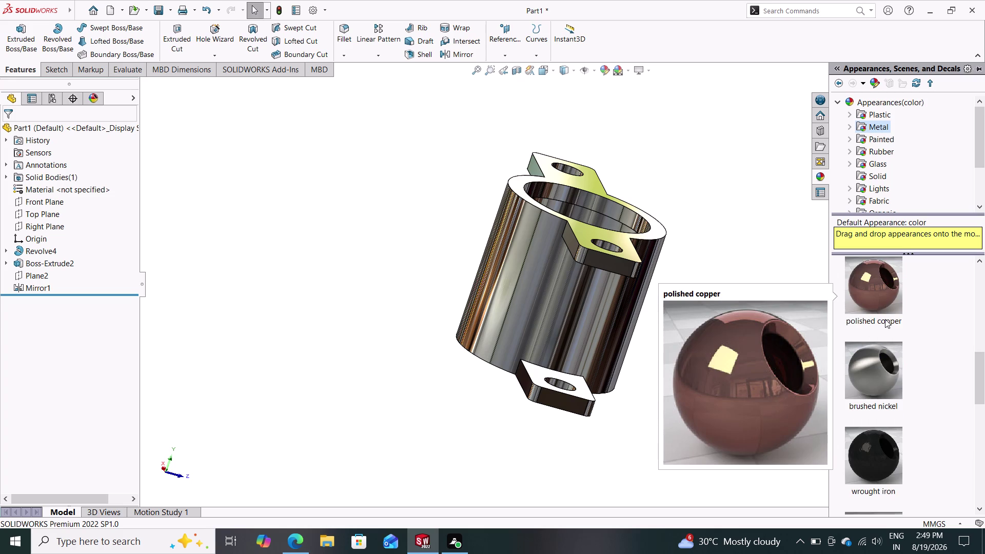
scroll(up, 3)
middle_drag(680, 349, 643, 359)
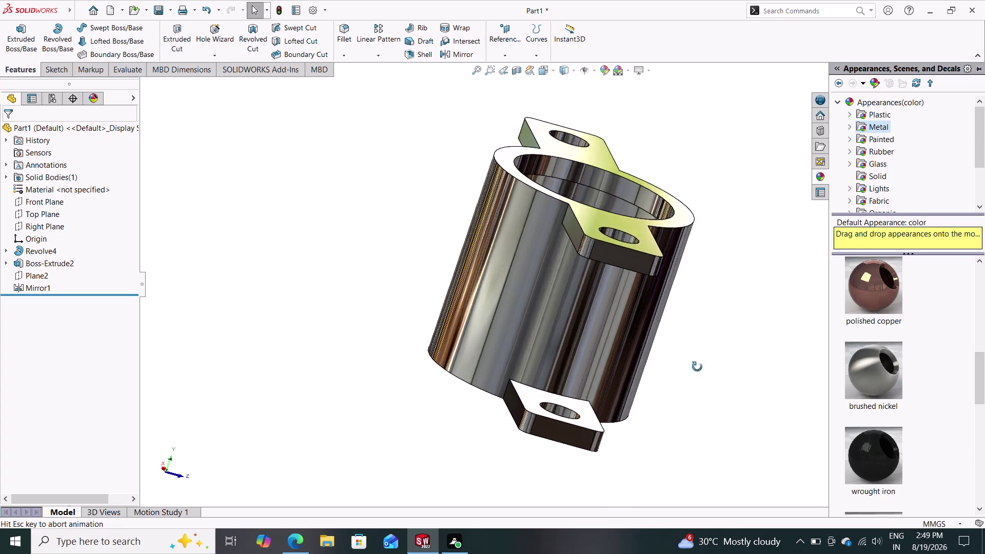
middle_drag(706, 364, 653, 369)
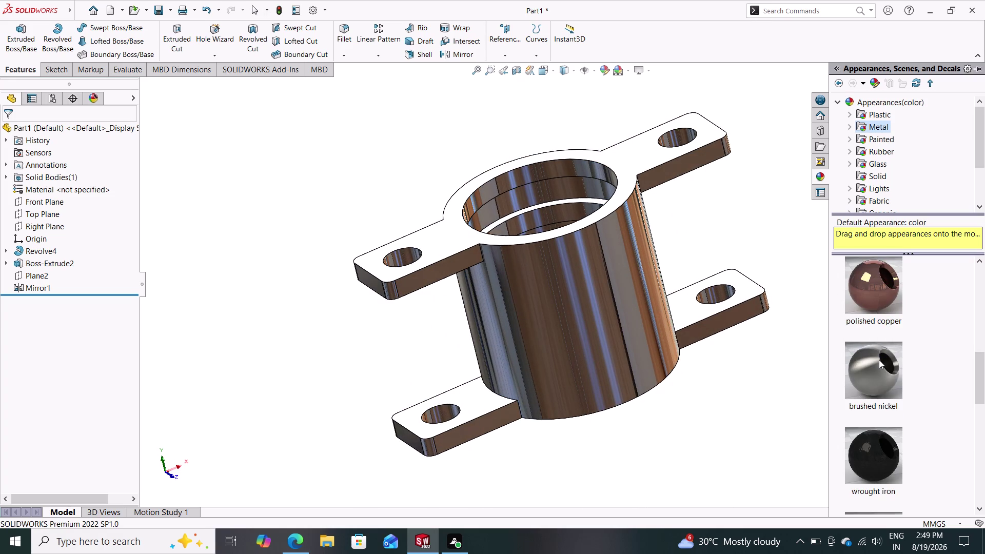
scroll(down, 3)
scroll(down, 3)
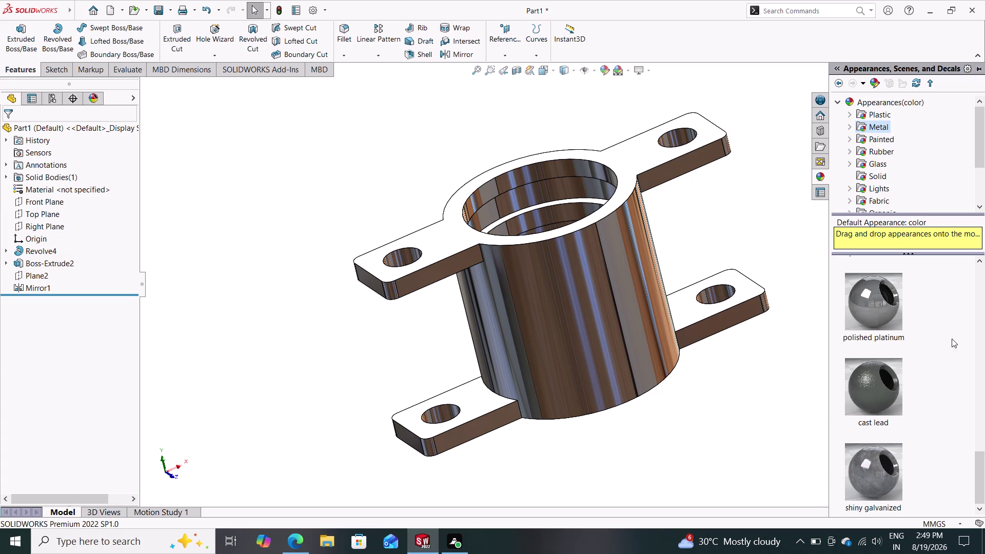
Drag polished steel from Metal > Steel onto the sleeve and apply it to Part1.
click(848, 125)
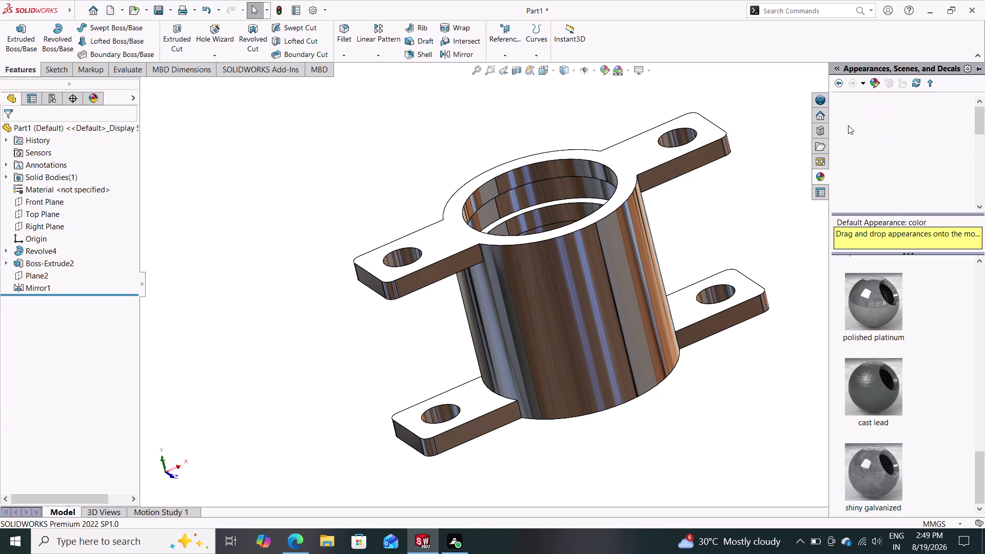
click(896, 115)
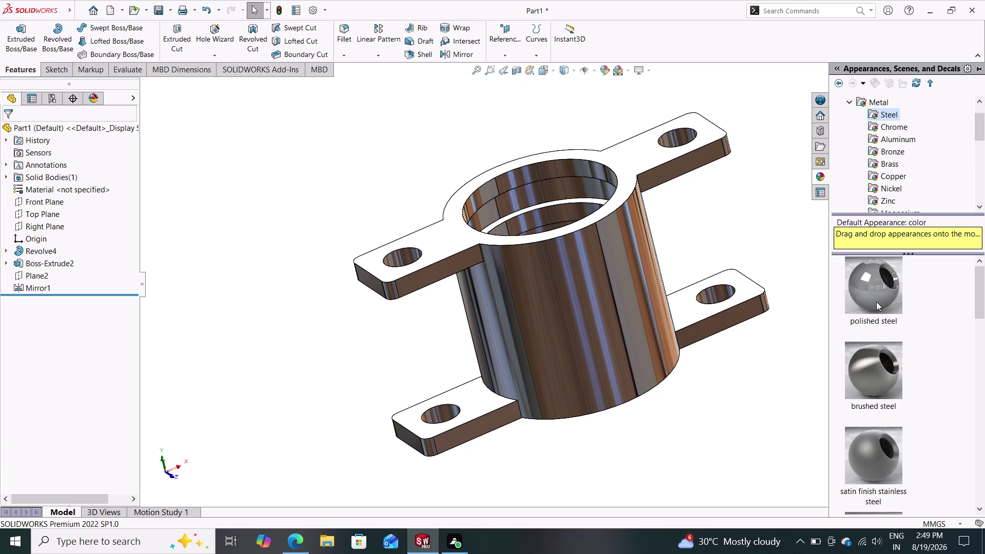
drag(876, 301, 753, 254)
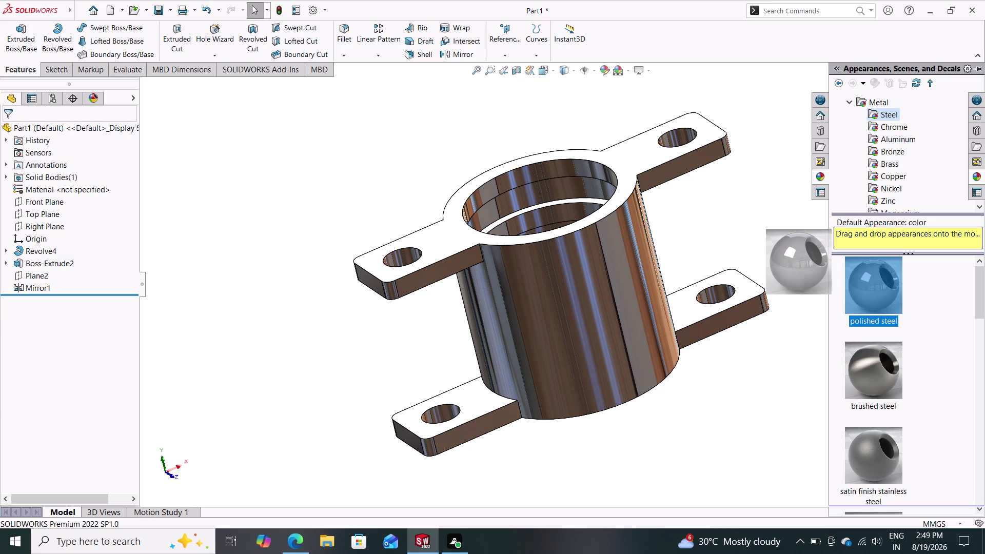
drag(753, 255, 599, 260)
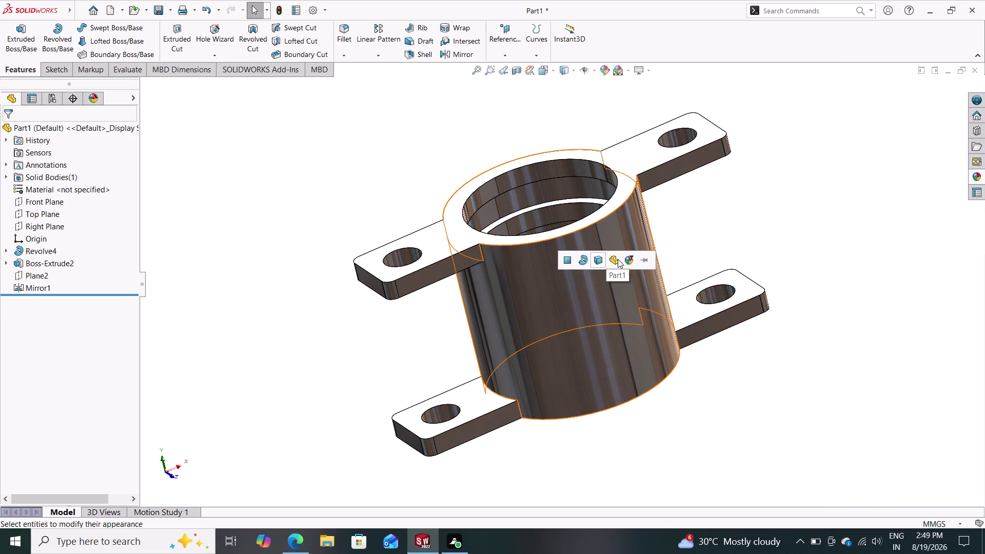
click(618, 259)
middle_drag(739, 213, 706, 361)
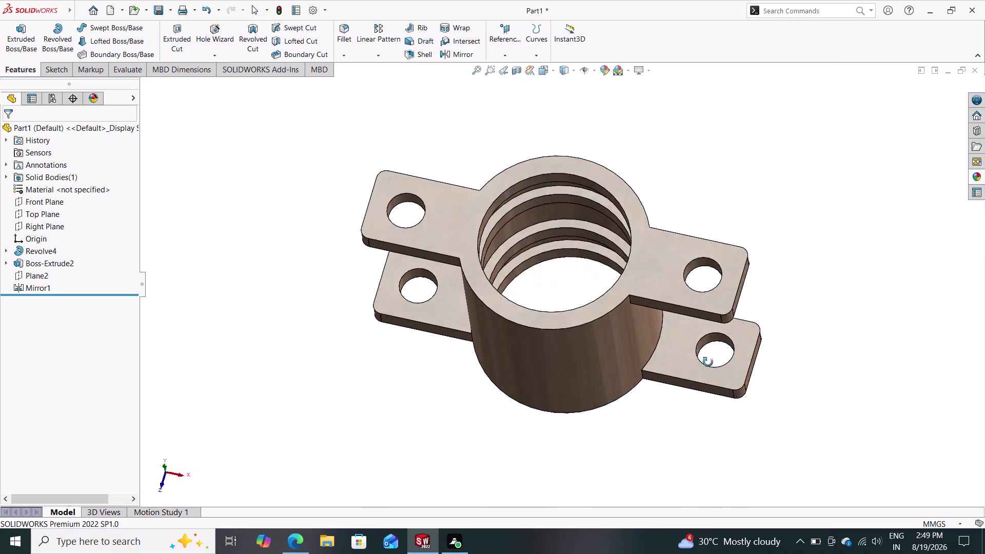
middle_drag(706, 361, 685, 195)
click(628, 71)
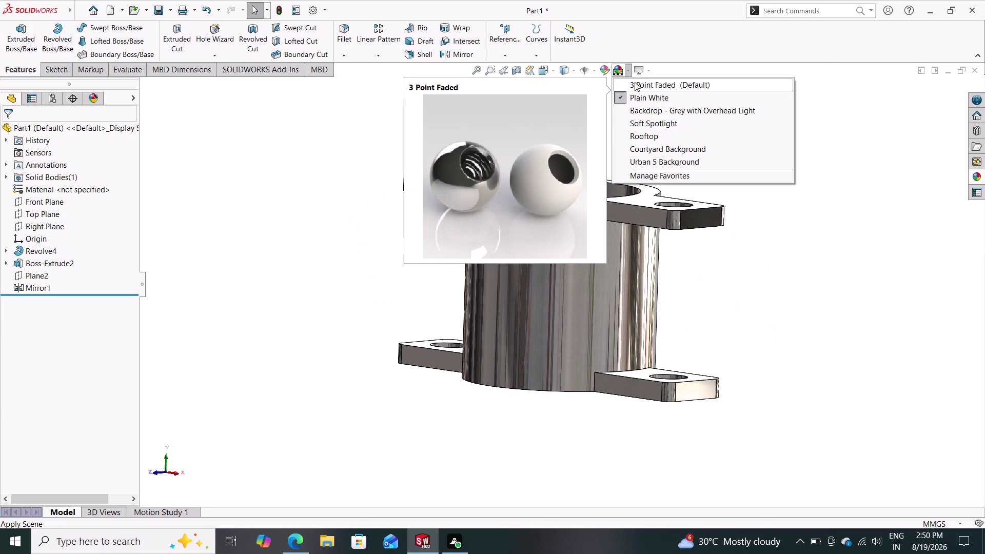
Switch the scene to 3 Point Faded and orbit the sleeve within it.
click(640, 88)
middle_drag(694, 155, 651, 189)
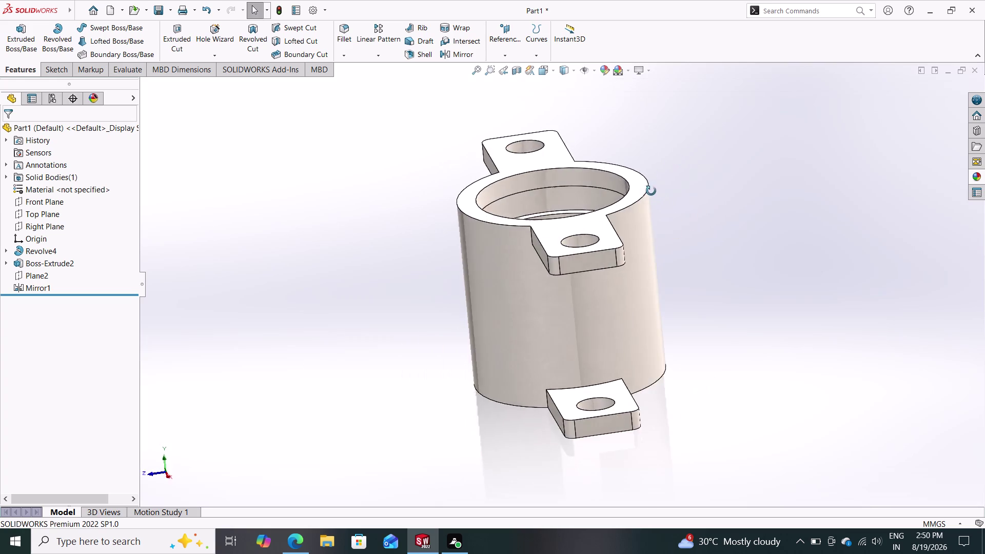
middle_drag(652, 189, 744, 226)
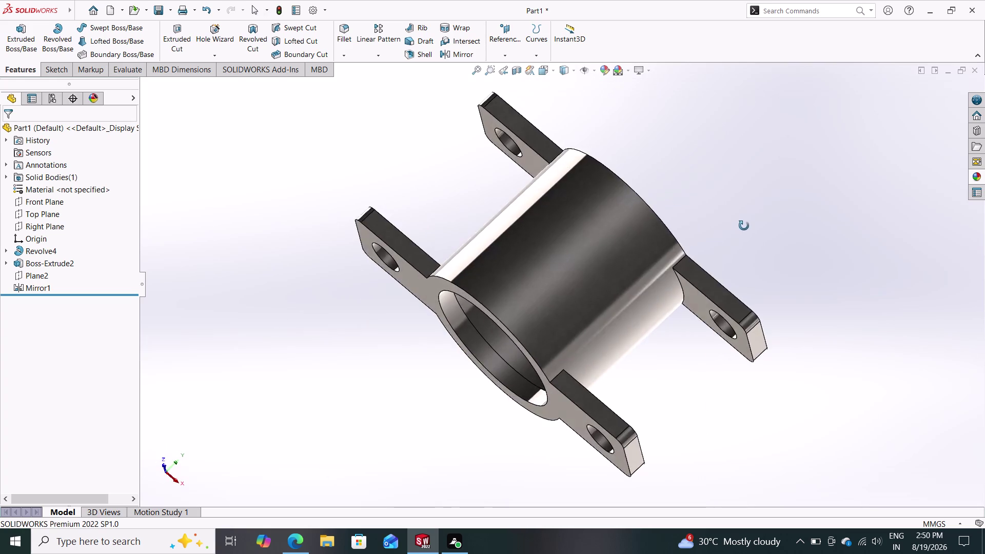
middle_drag(744, 225, 664, 327)
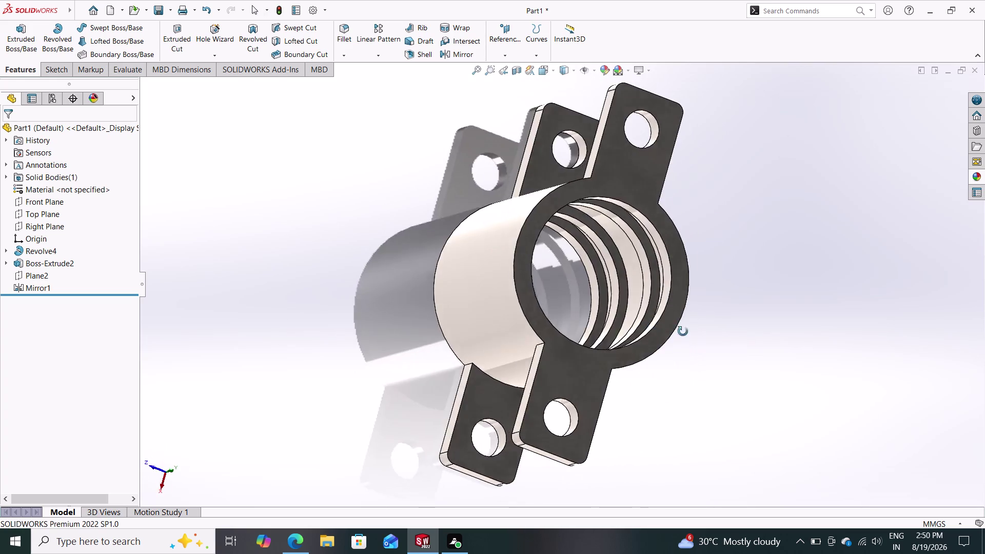
middle_drag(664, 327, 623, 158)
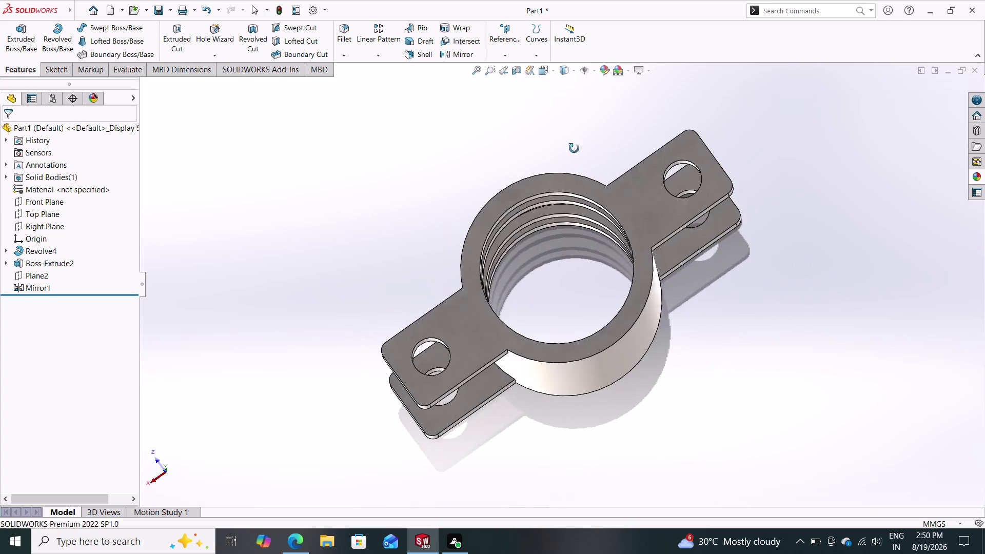
middle_drag(622, 158, 550, 143)
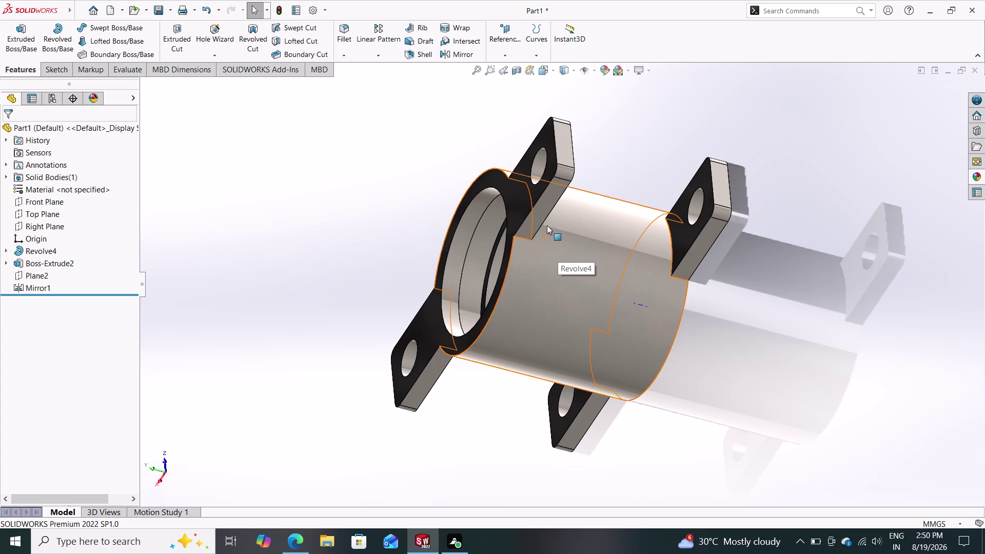
Orbit the steel sleeve to review its flange tabs, bore and floor reflection.
middle_drag(333, 184, 467, 167)
middle_drag(414, 172, 491, 171)
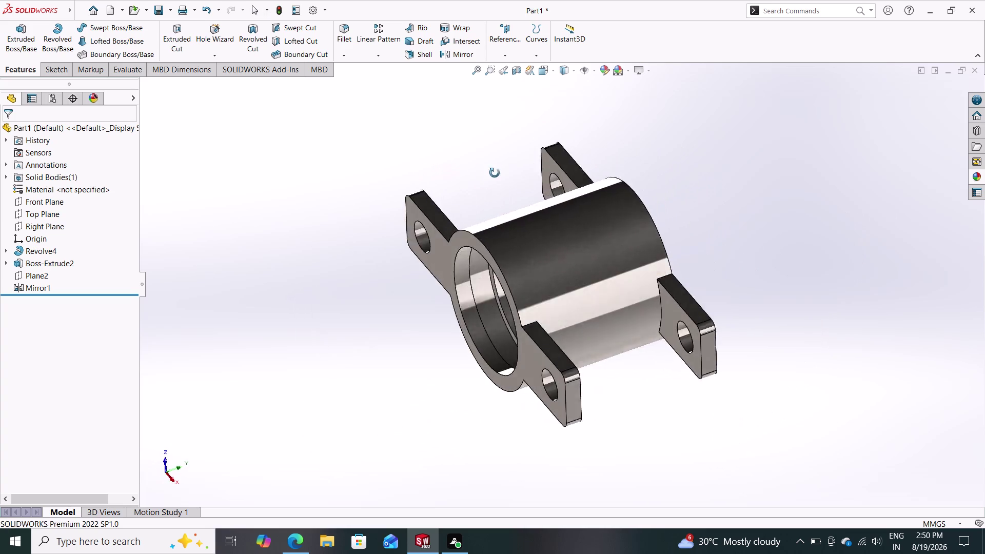
middle_drag(491, 170, 336, 143)
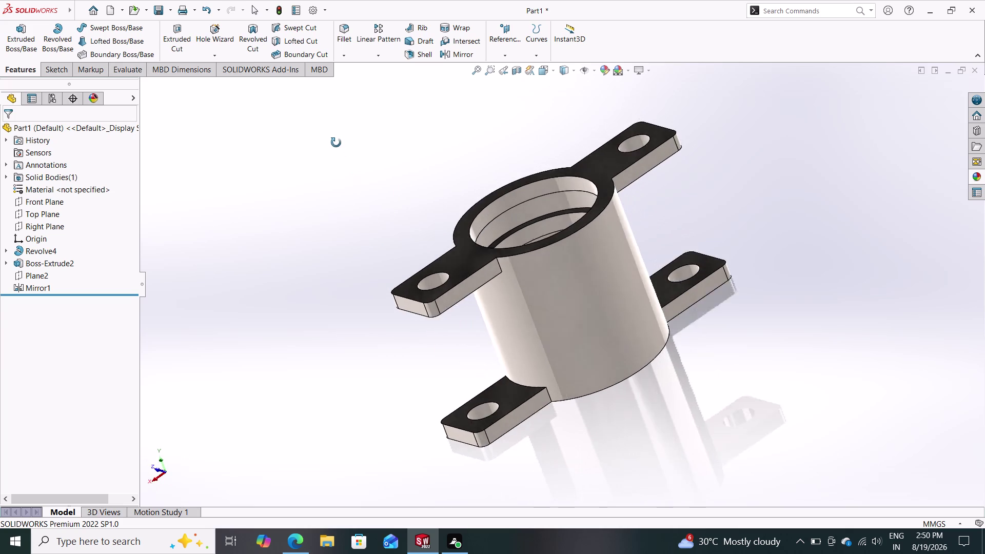
middle_drag(336, 144, 426, 185)
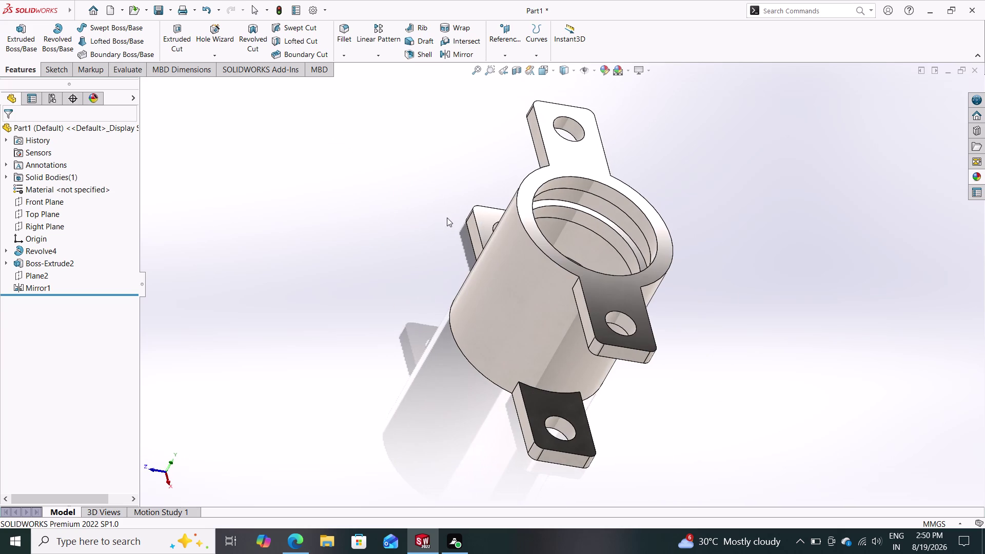
middle_drag(453, 222, 526, 318)
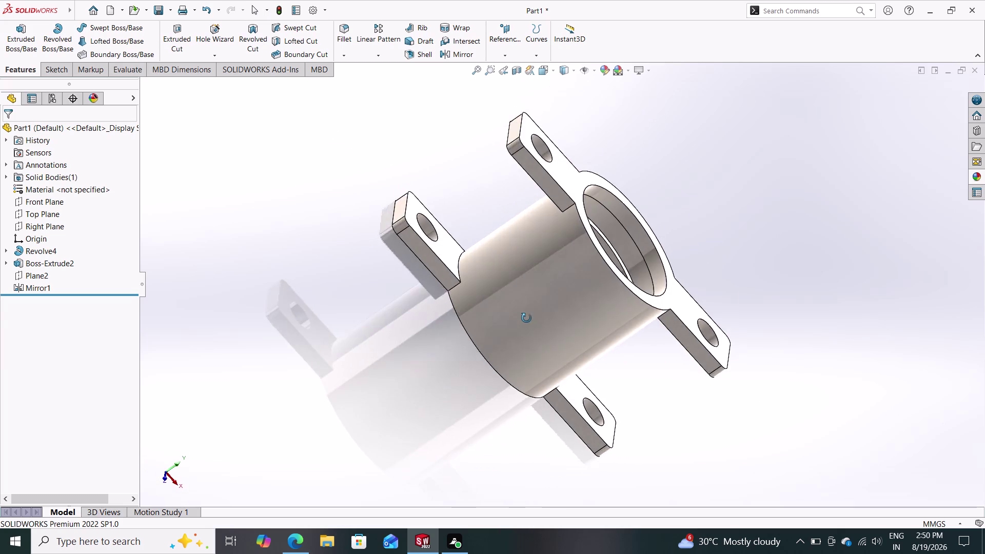
middle_drag(526, 318, 421, 299)
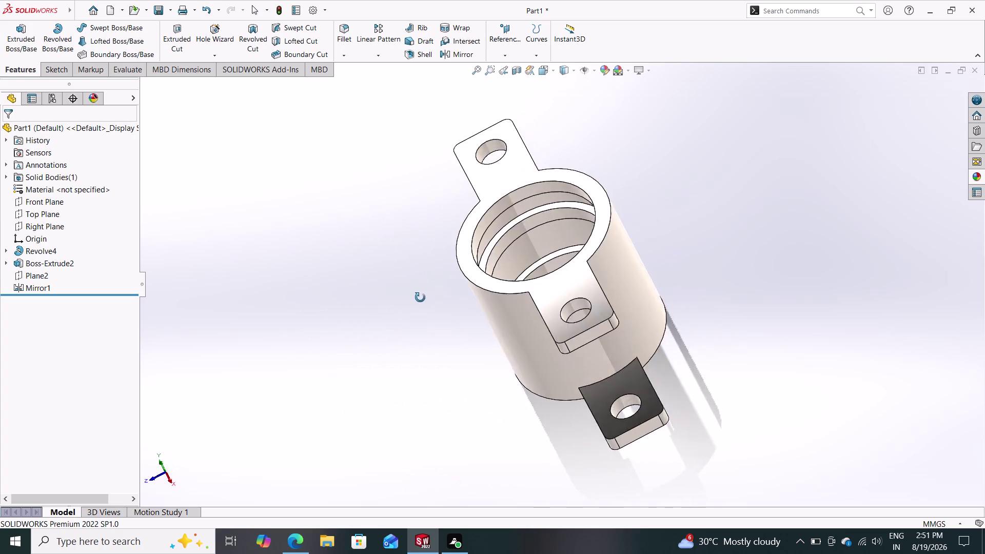
middle_drag(420, 298, 494, 244)
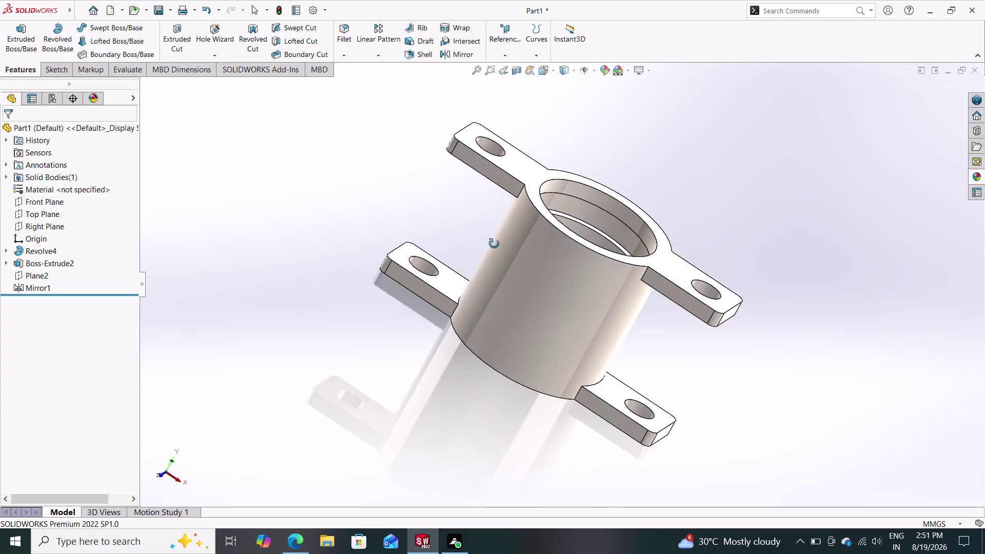
middle_drag(494, 244, 469, 220)
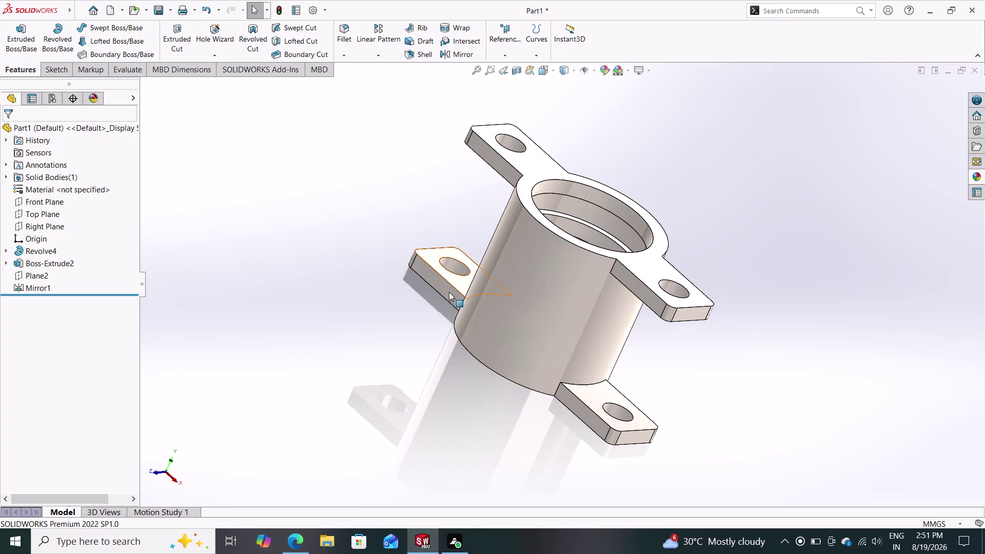
middle_drag(442, 348, 476, 366)
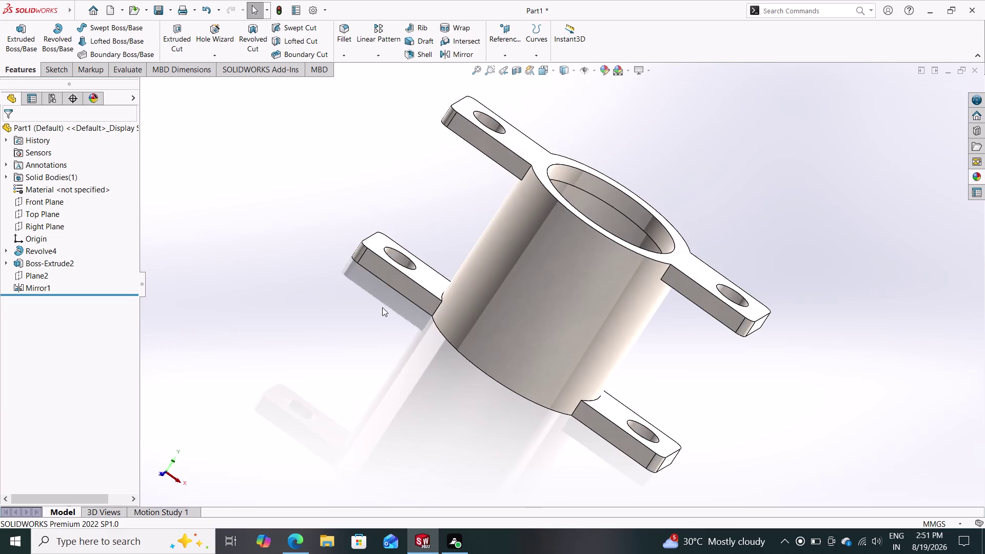
middle_drag(383, 307, 604, 424)
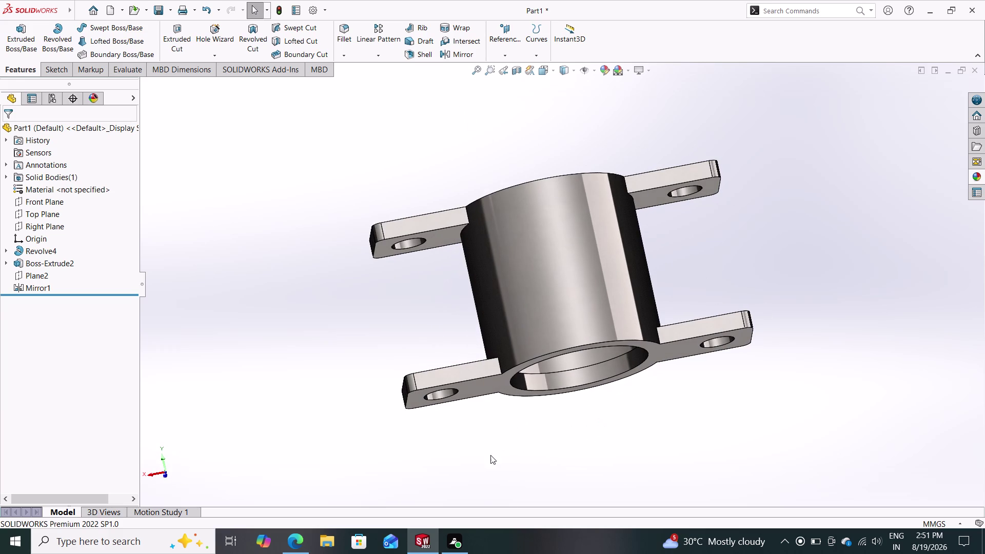